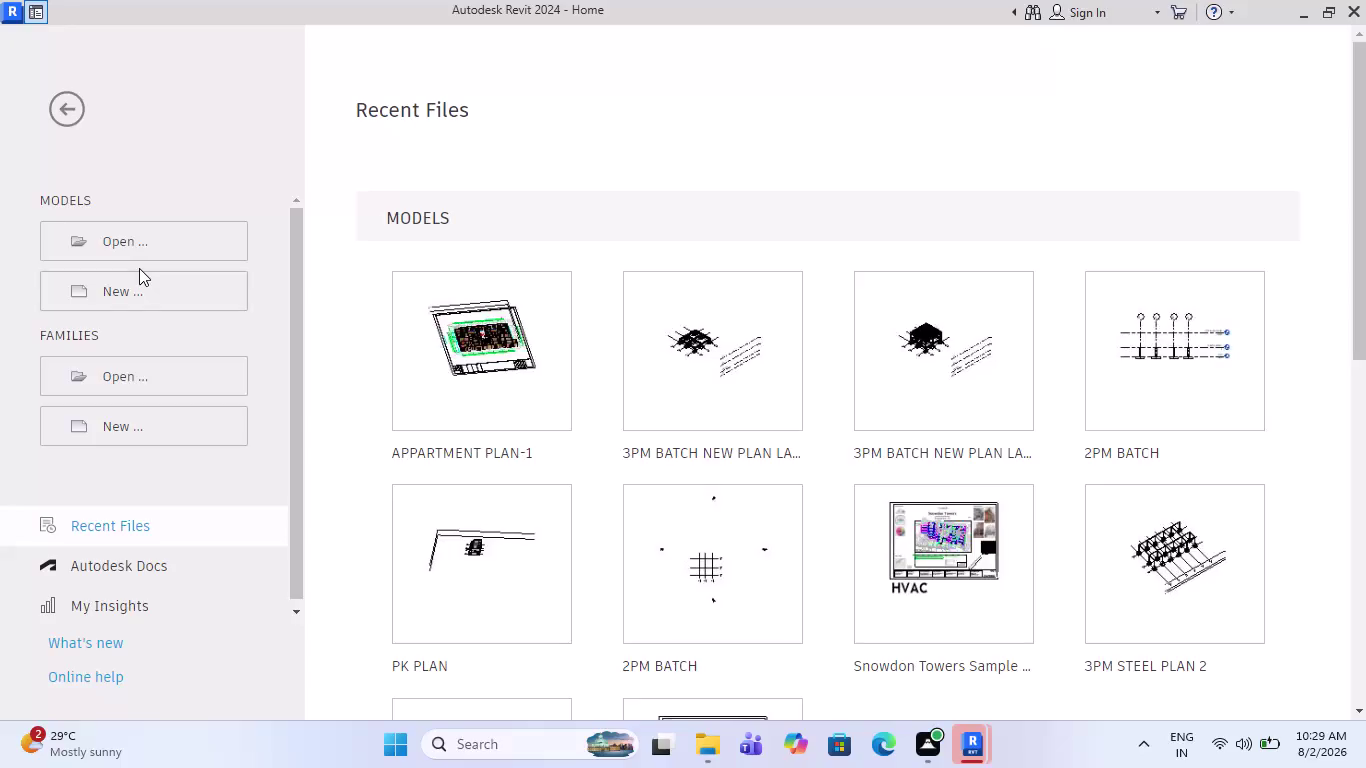
Create a new project from the English Structural Analysis-DefaultMetric.rte template.
click(129, 289)
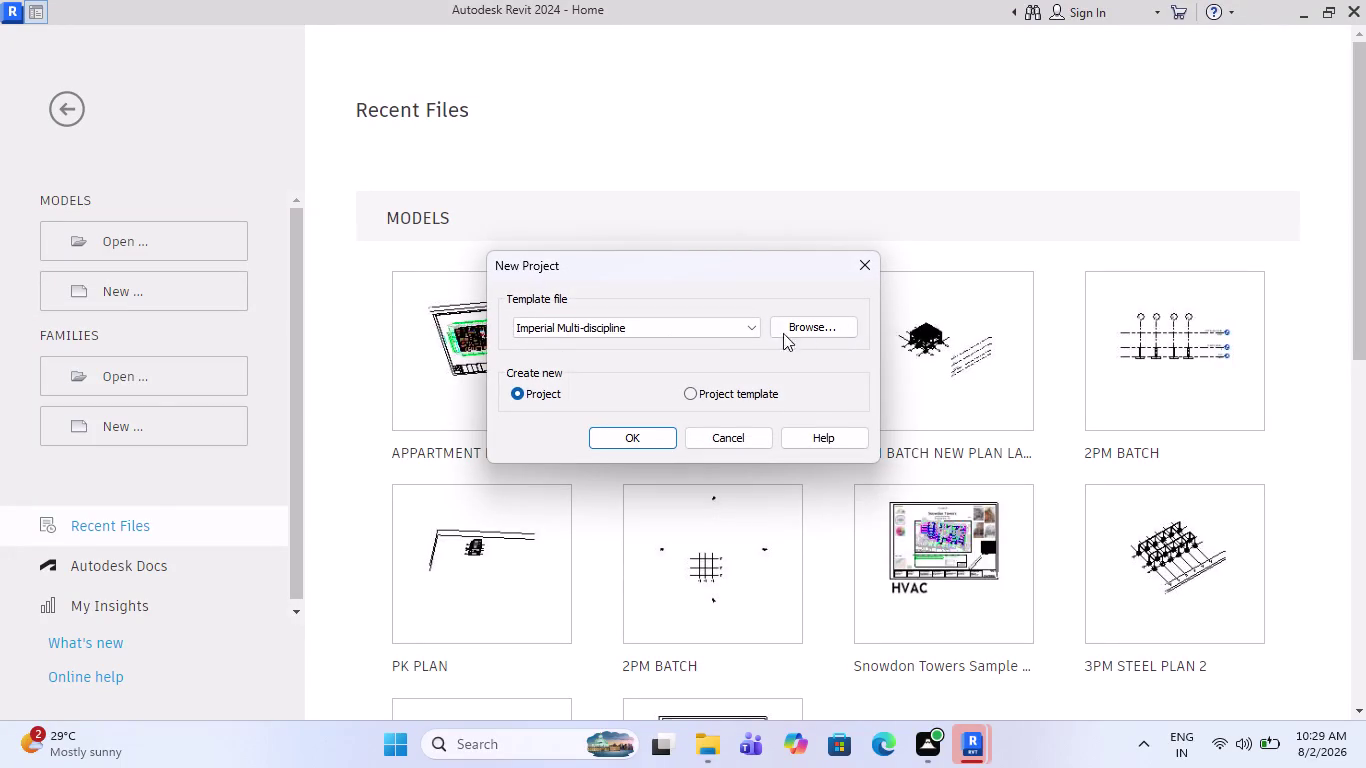
click(813, 330)
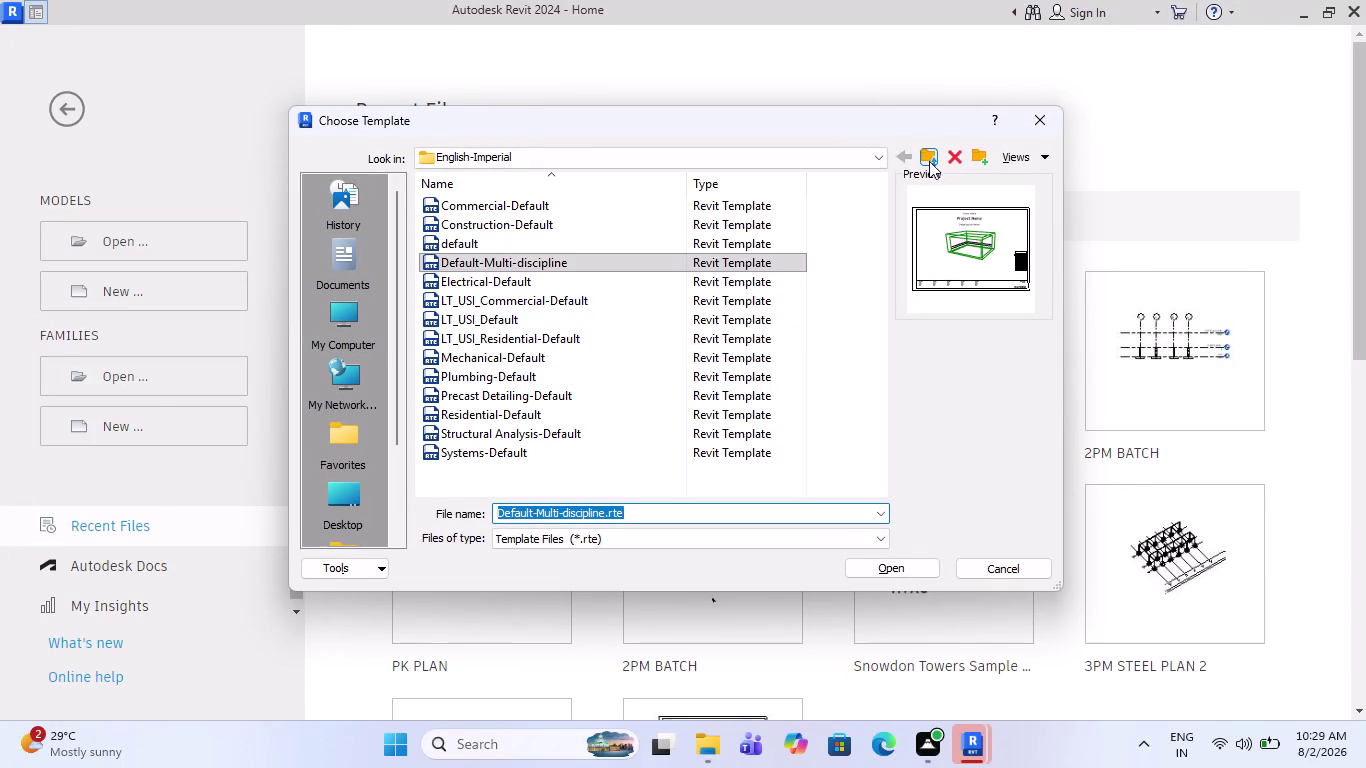
click(928, 161)
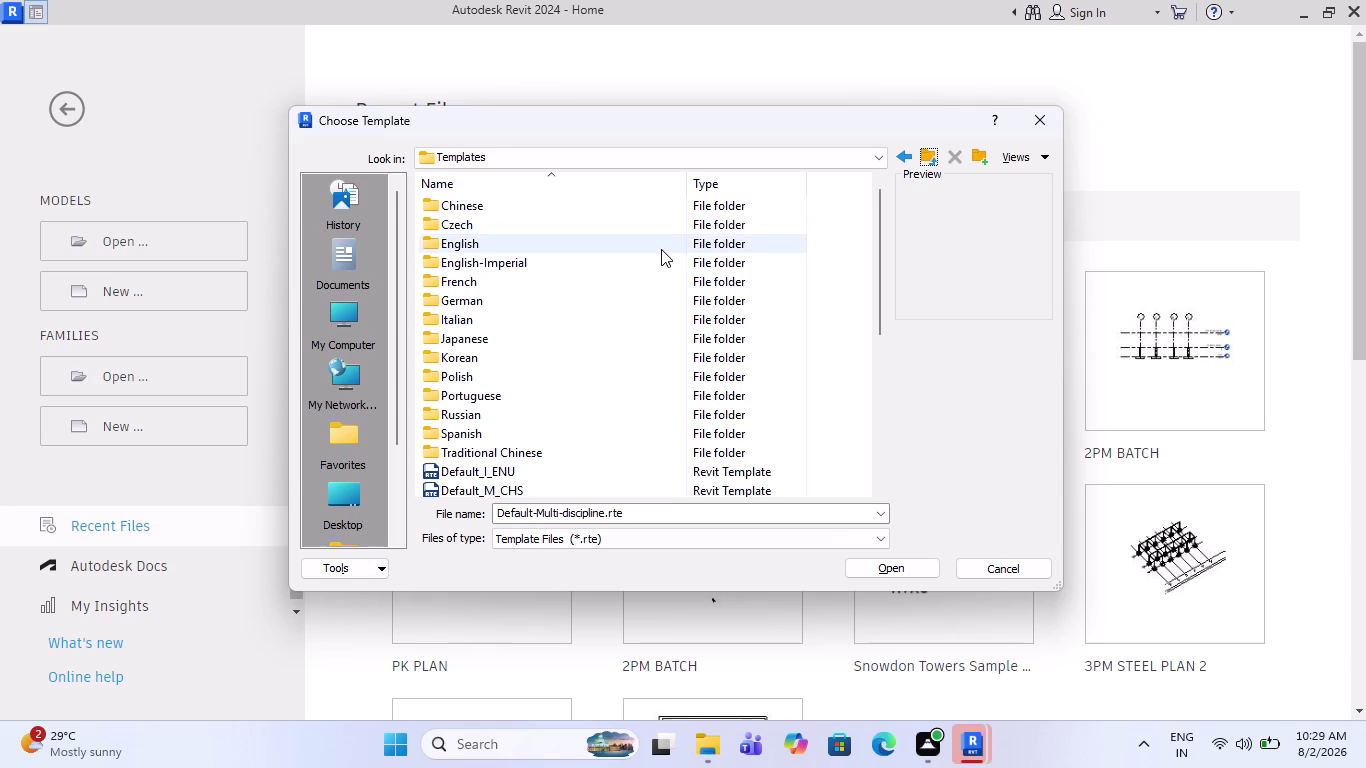
double_click(661, 249)
scroll(down, 3)
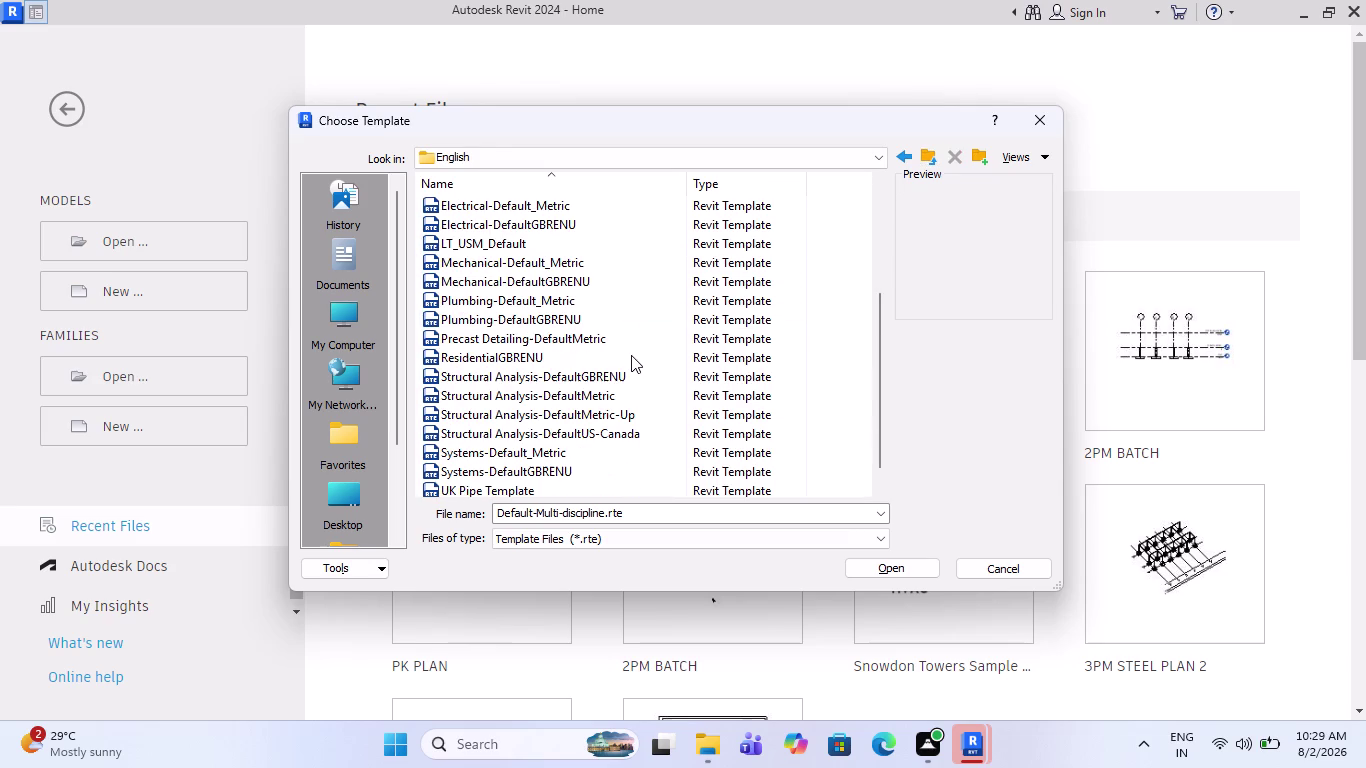
scroll(down, 3)
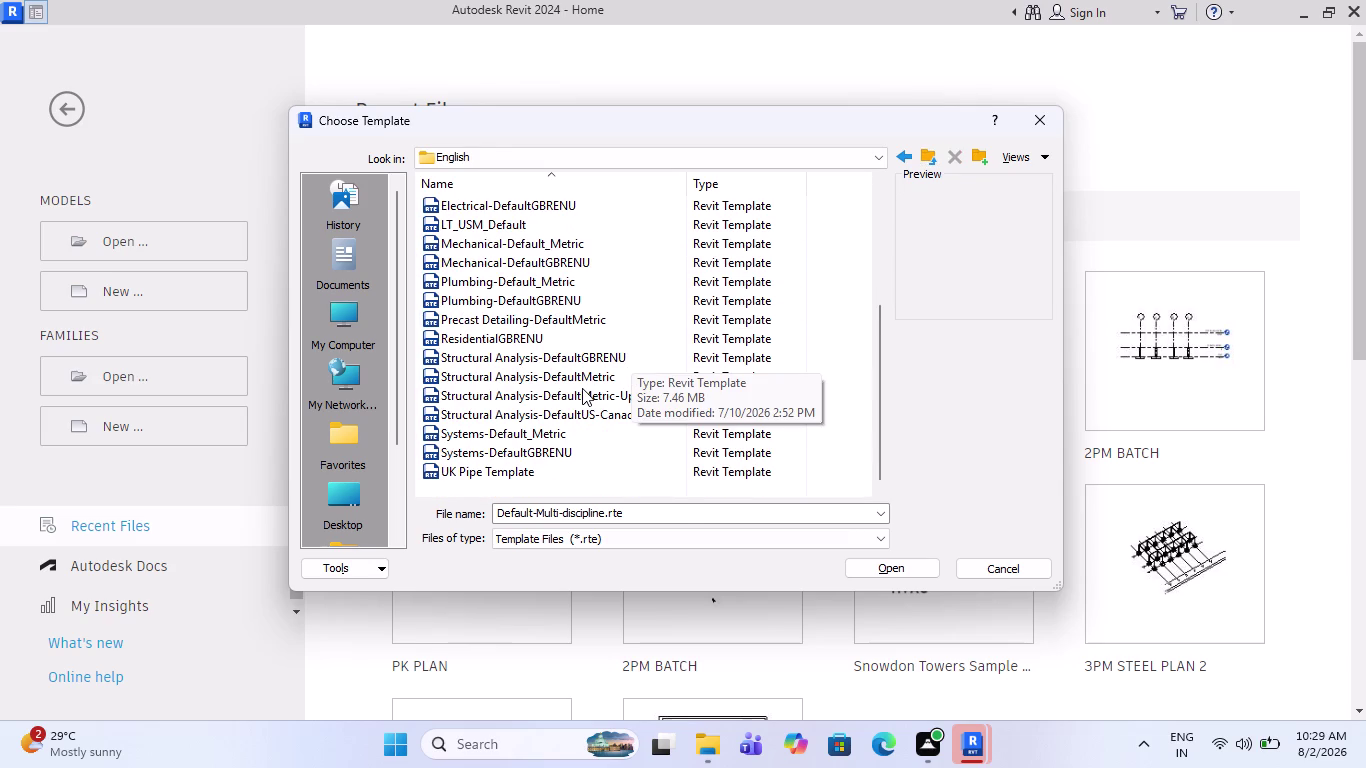
click(582, 388)
click(605, 381)
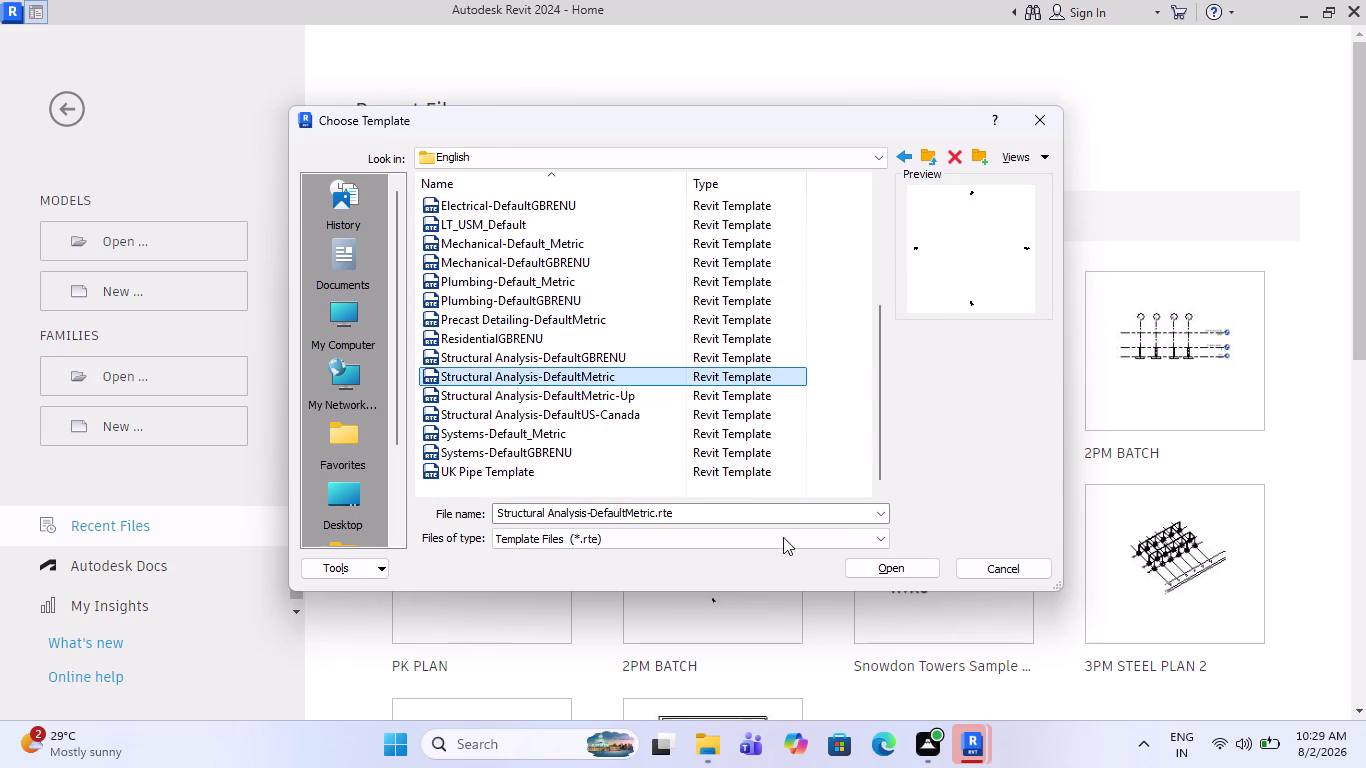
click(895, 576)
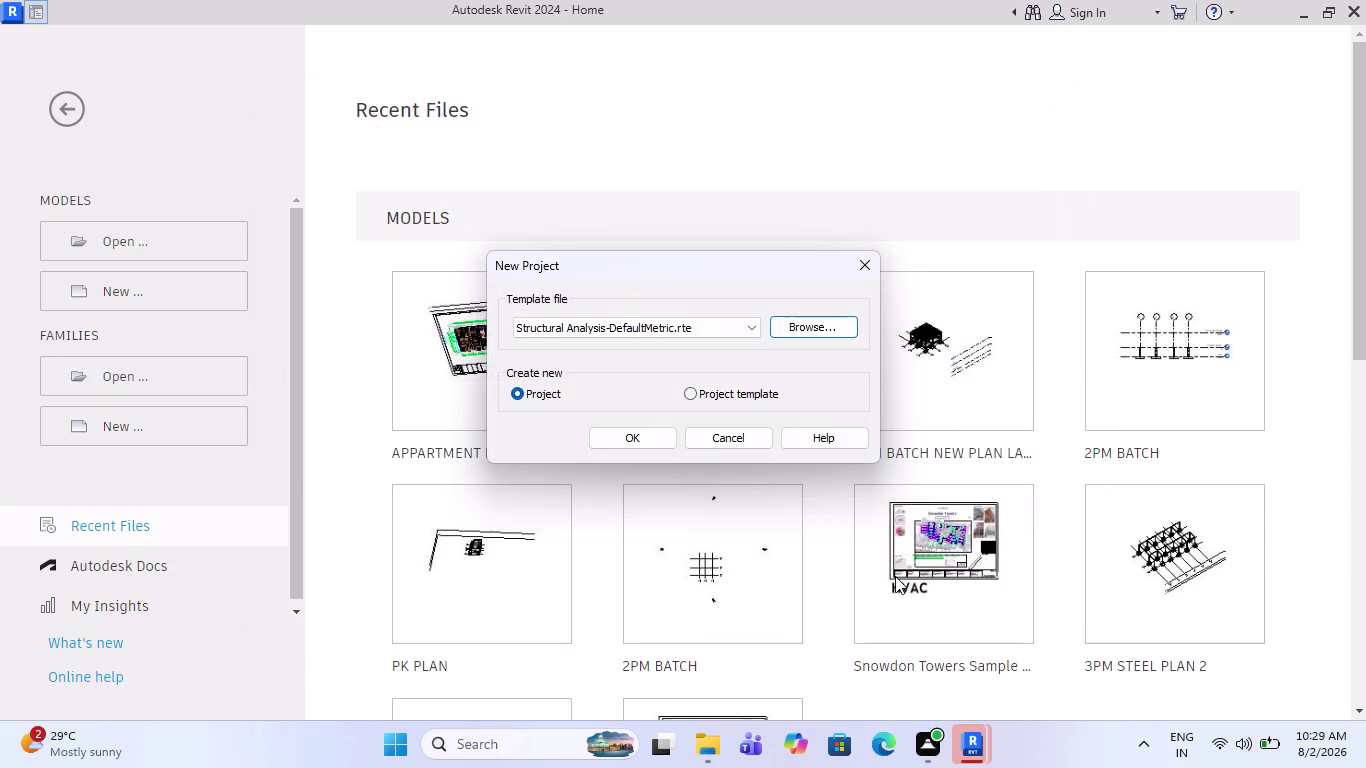
click(626, 437)
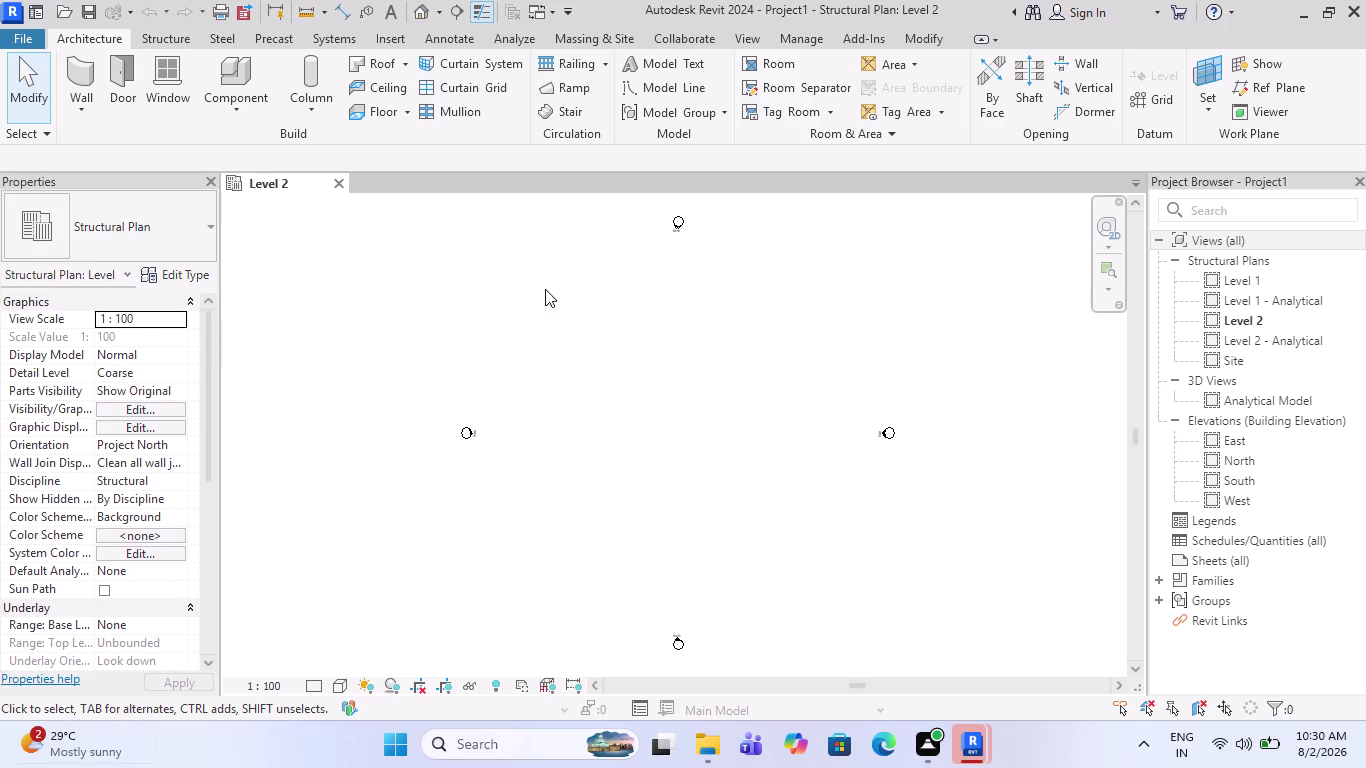
Pan the Level 2 plan, then open the East elevation view.
middle_drag(700, 464, 688, 435)
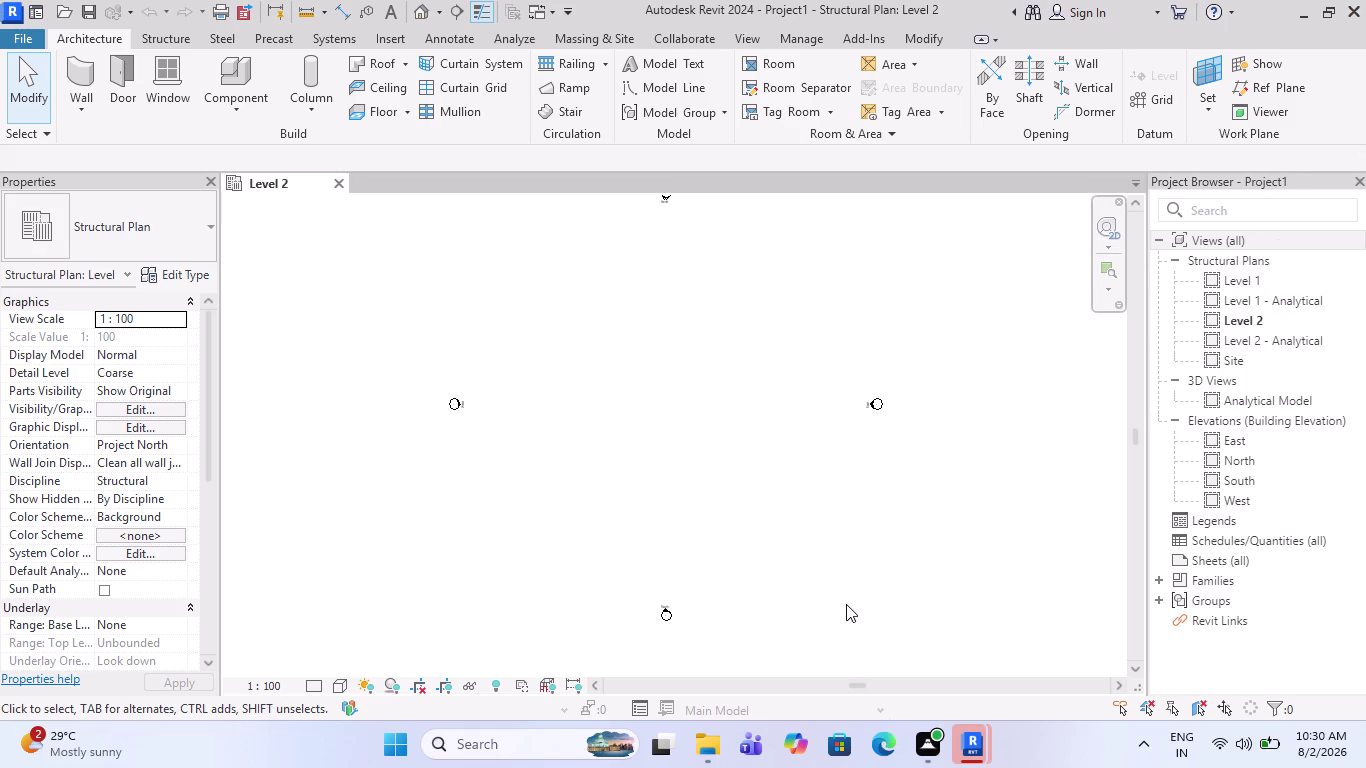
double_click(1224, 433)
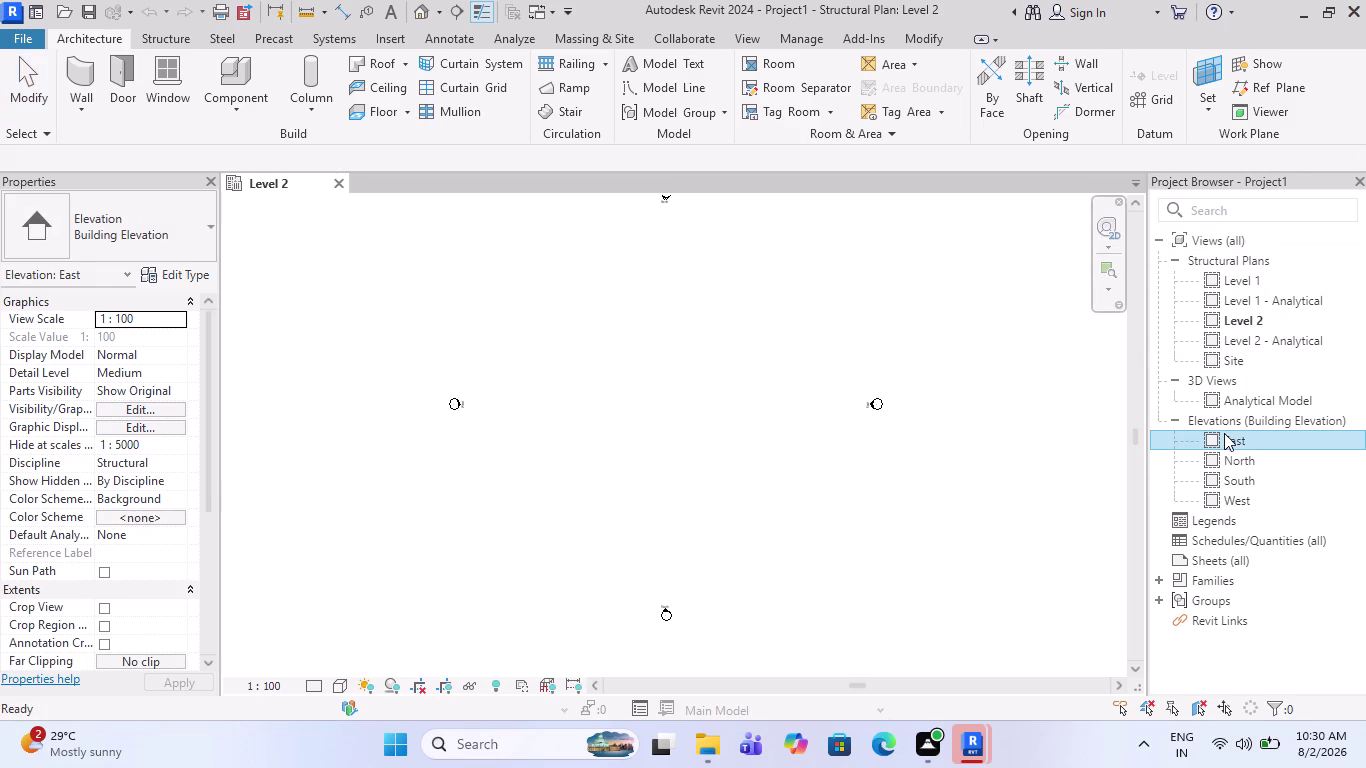
Lower Level 1 to an elevation of -6' (-1829 mm).
scroll(down, 3)
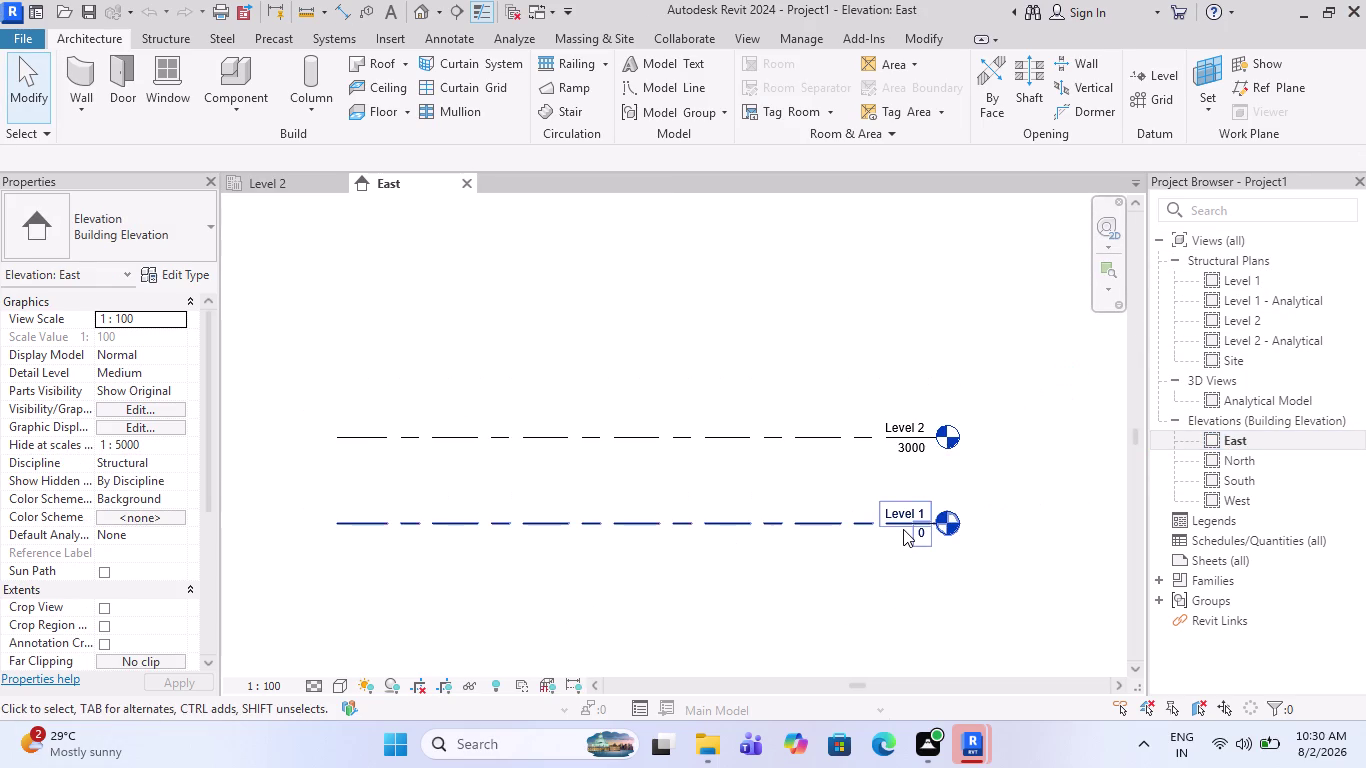
scroll(up, 3)
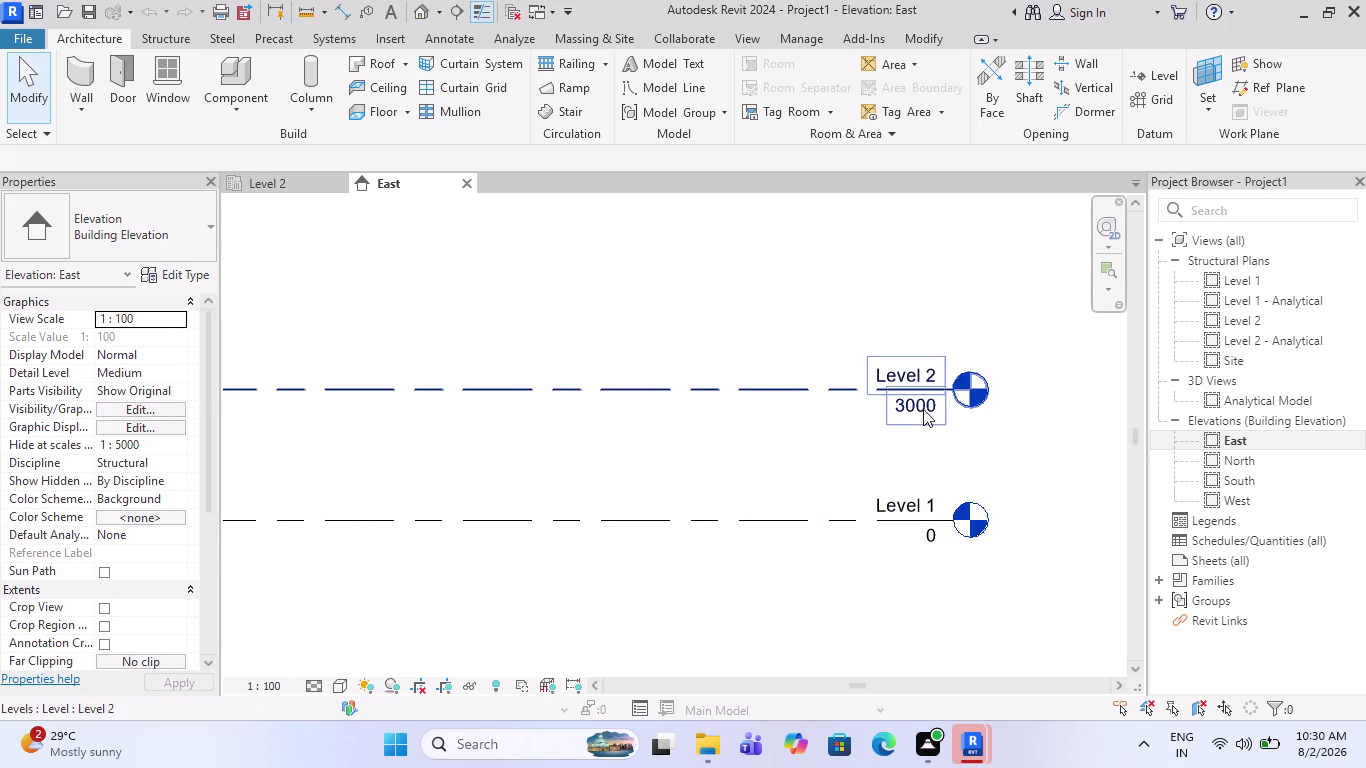
double_click(931, 528)
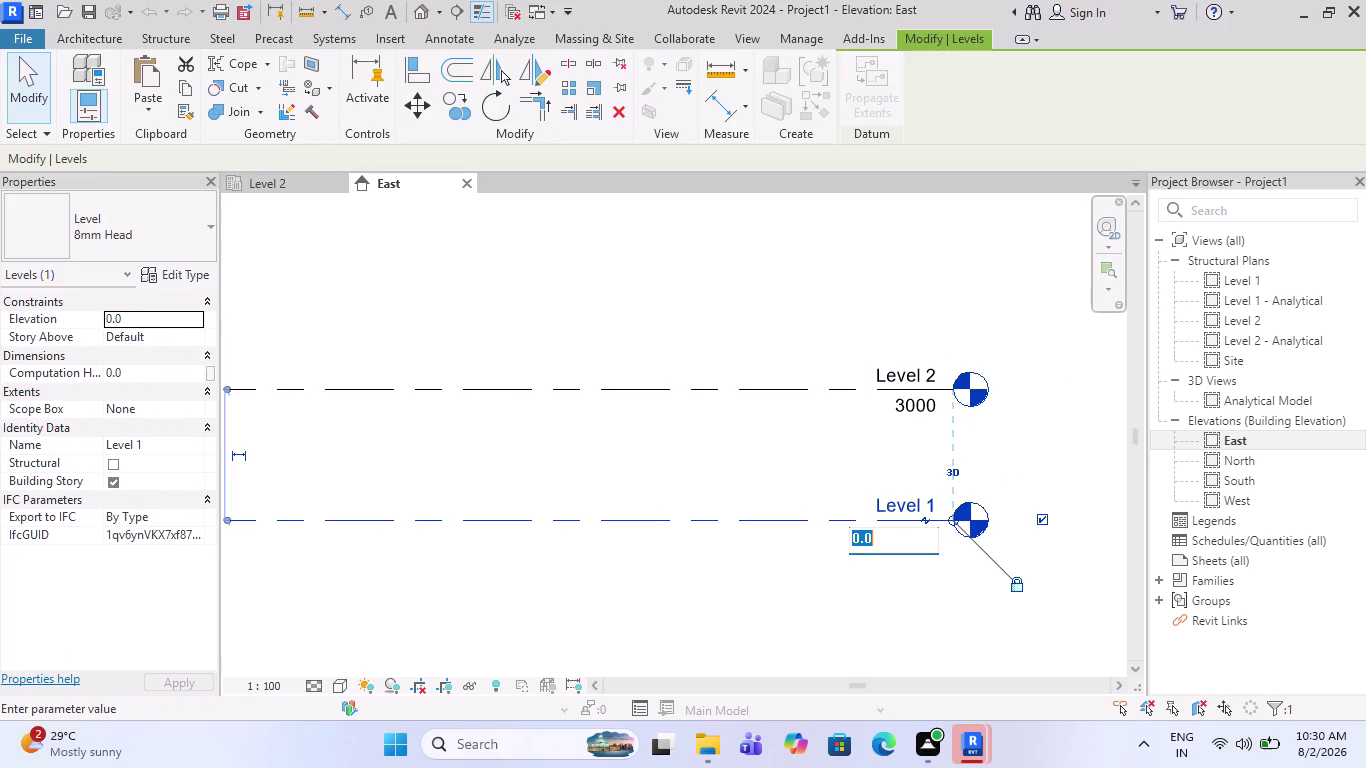
key(minus)
text(6')
key(Return)
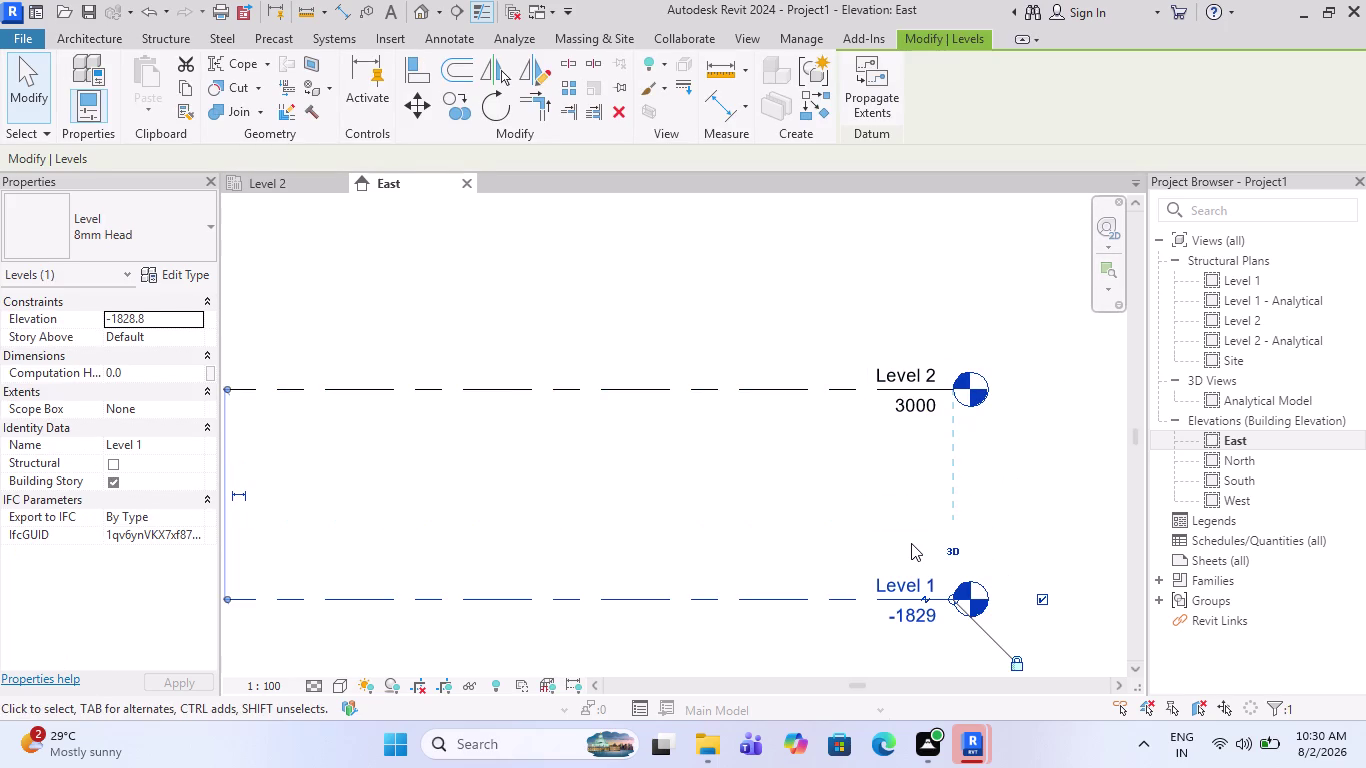
Set Level 2's elevation to 0.
double_click(906, 394)
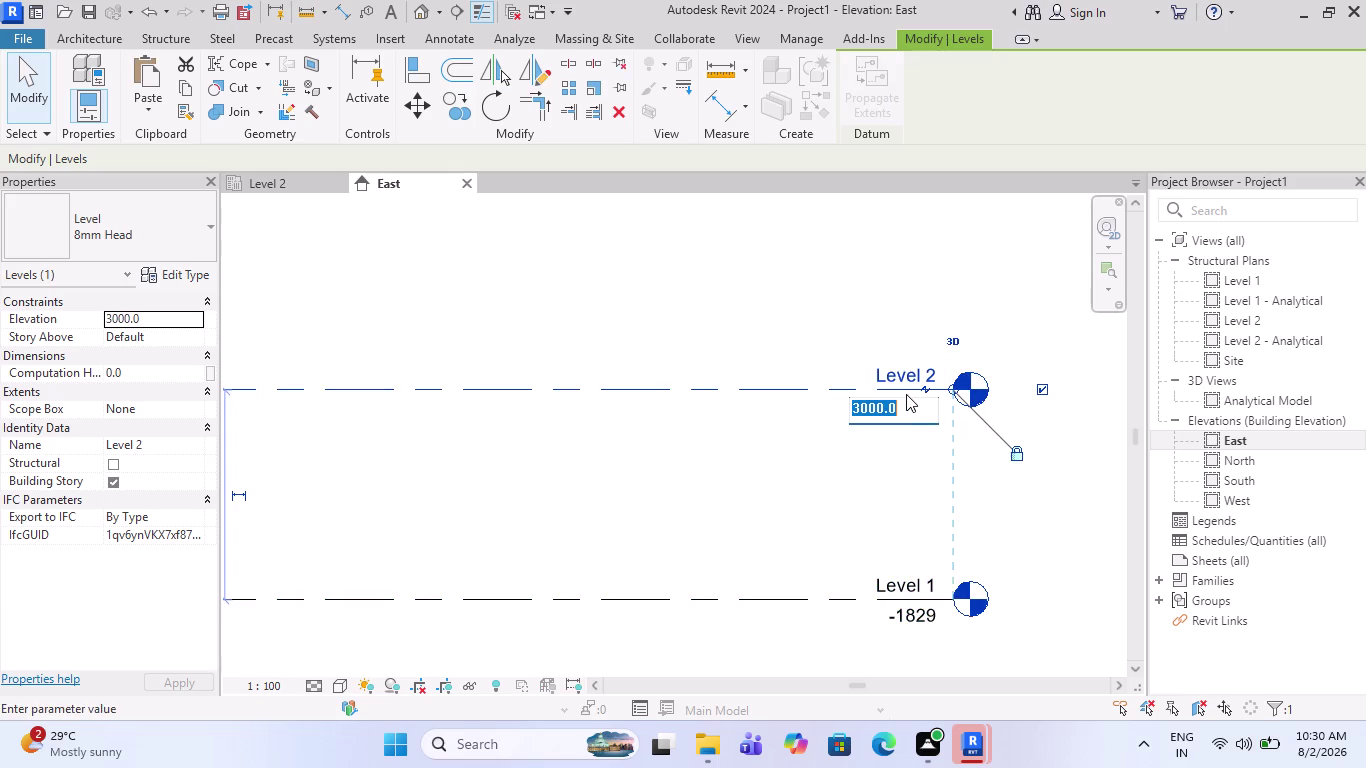
key(0)
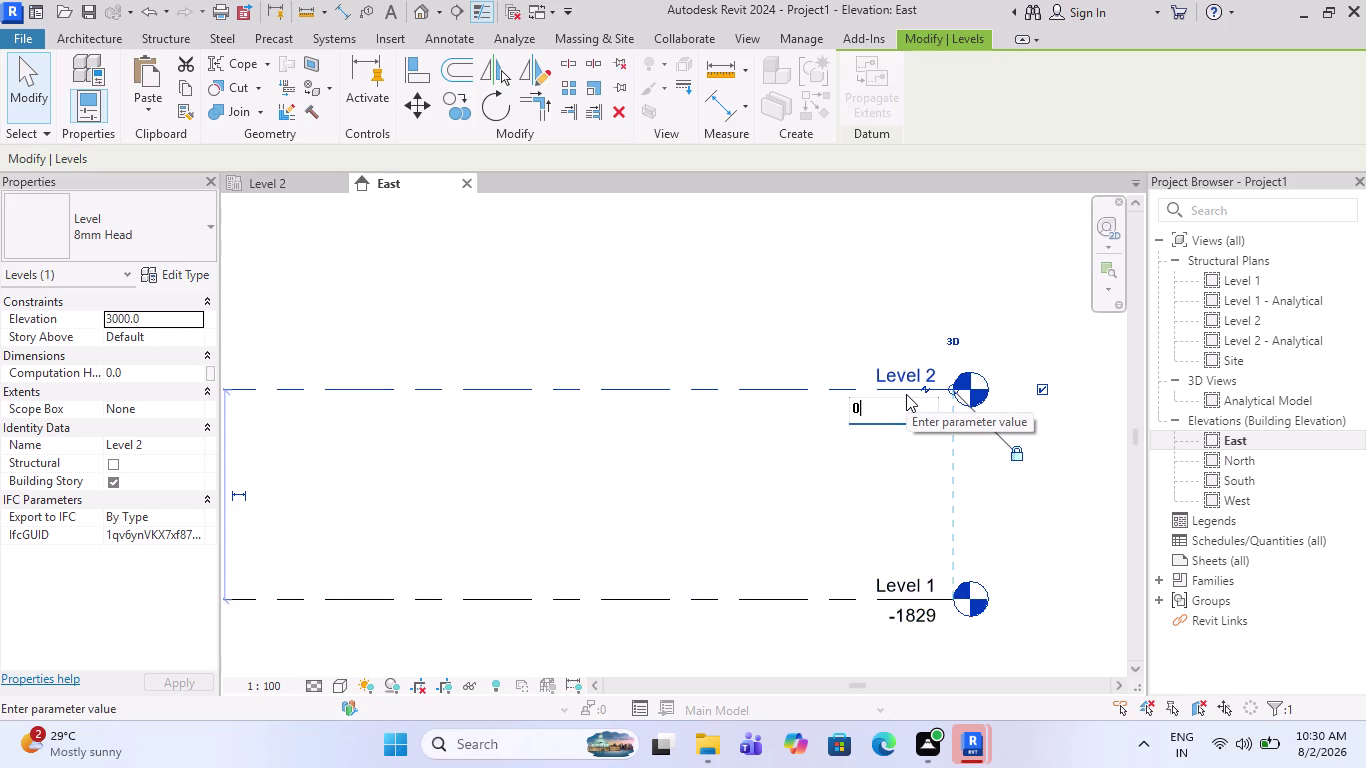
key(Return)
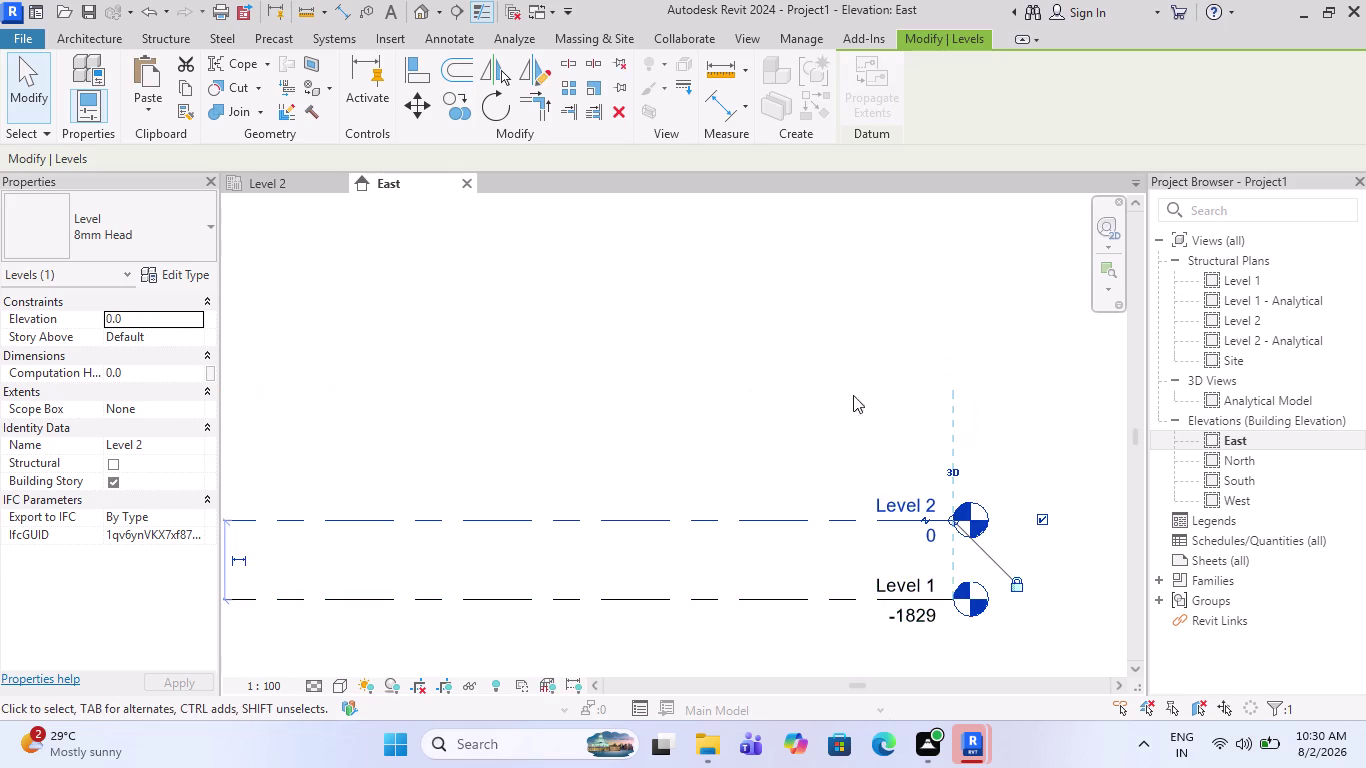
scroll(up, 3)
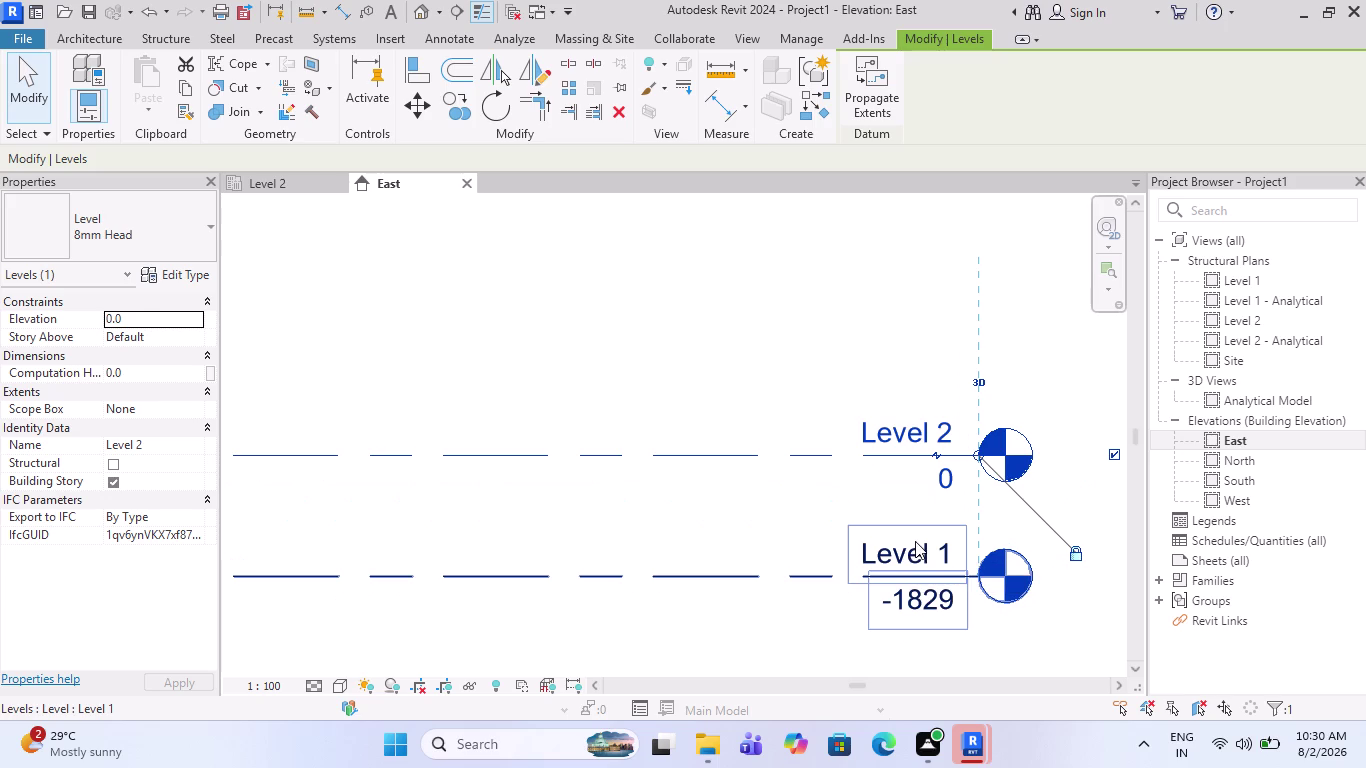
double_click(915, 541)
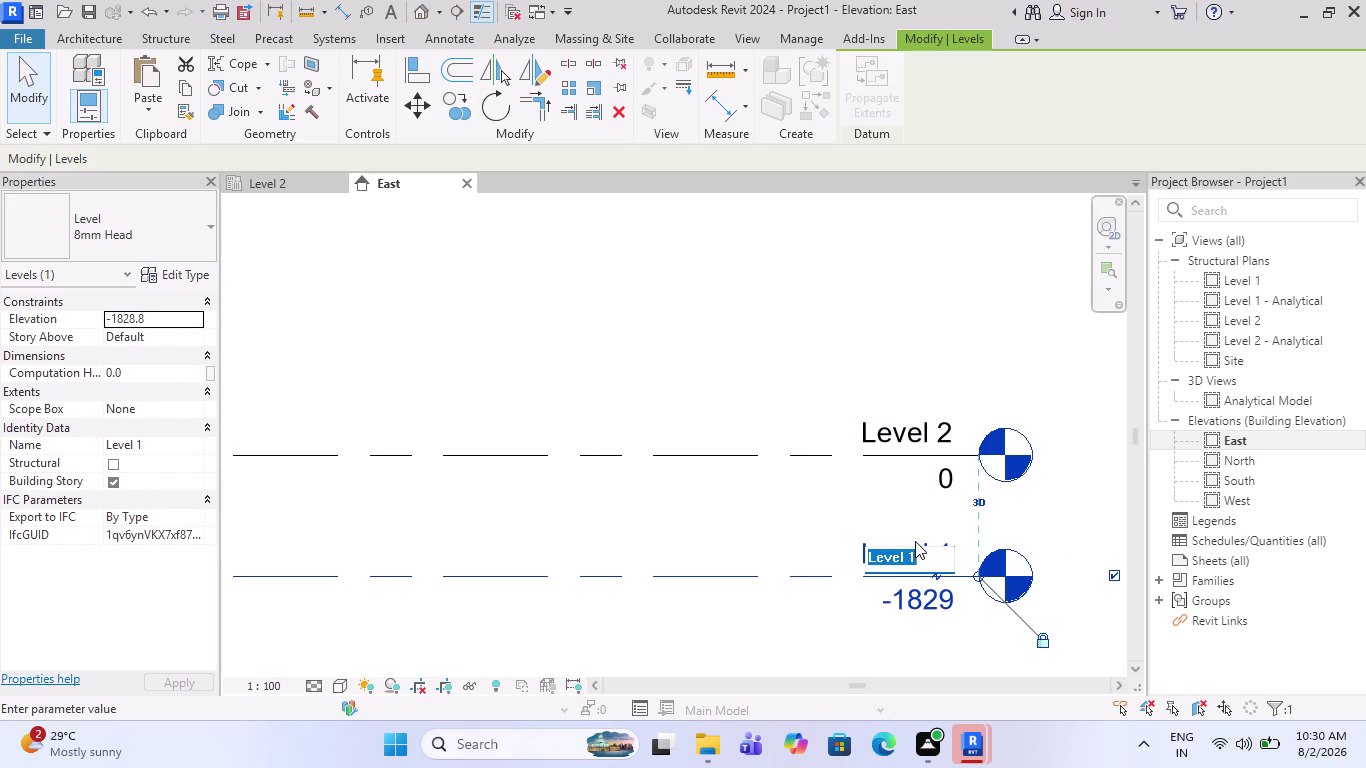
Rename Level 1 to TOF, renaming its matching views too.
text(TO)
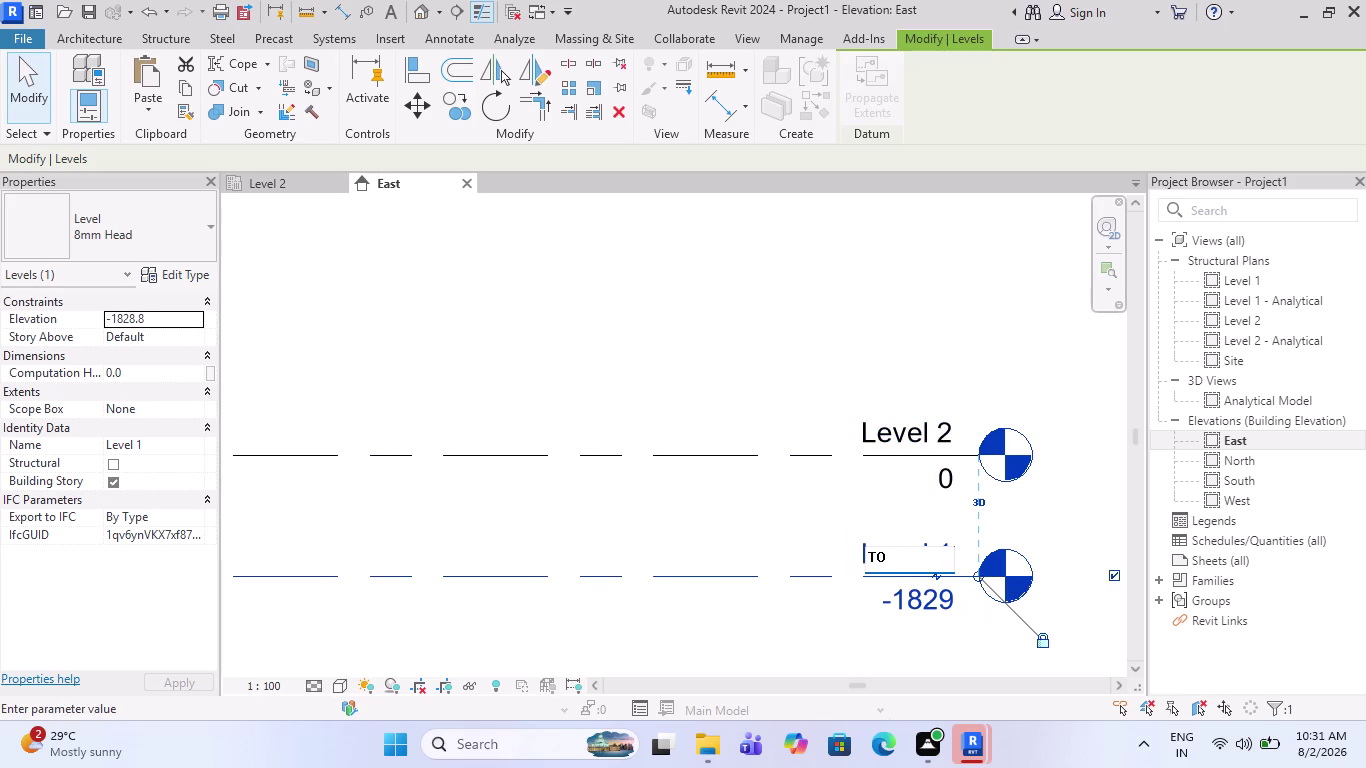
key(f)
click(891, 386)
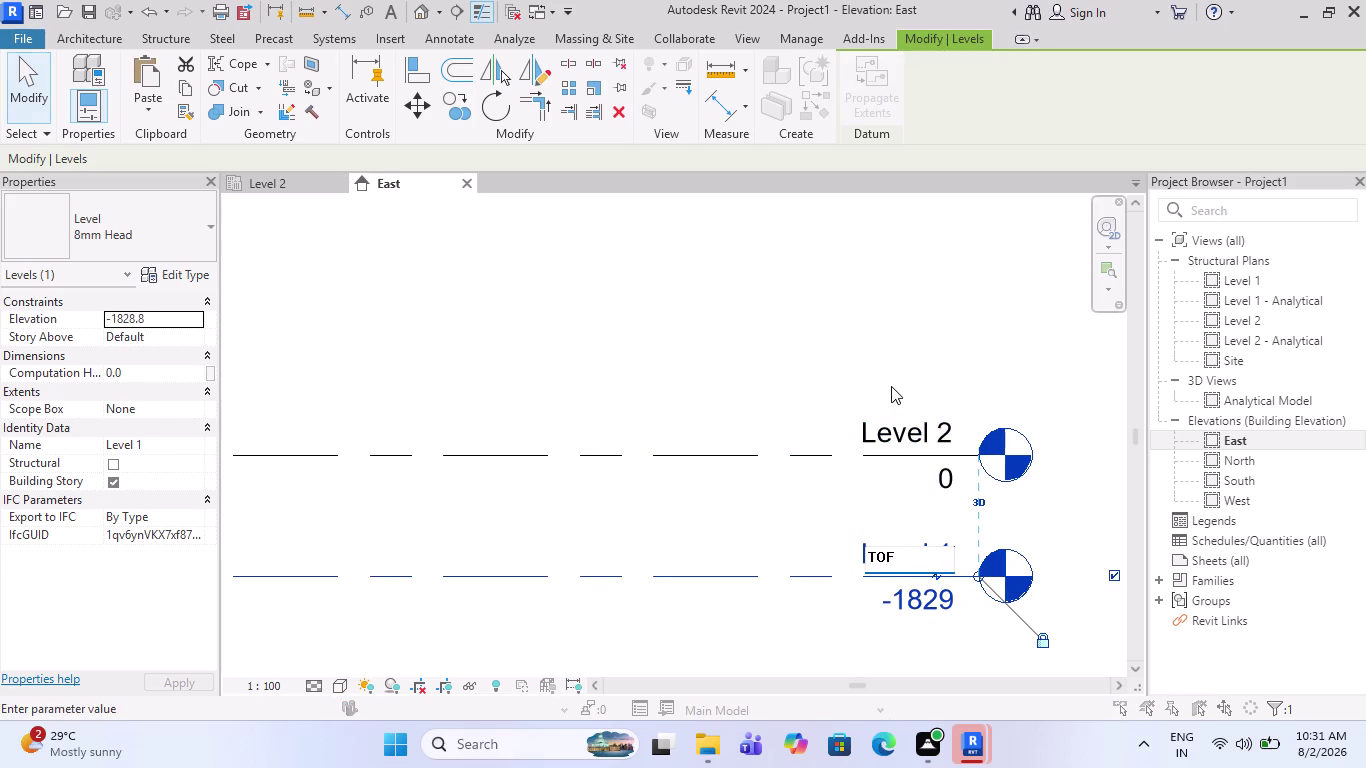
click(718, 367)
click(757, 371)
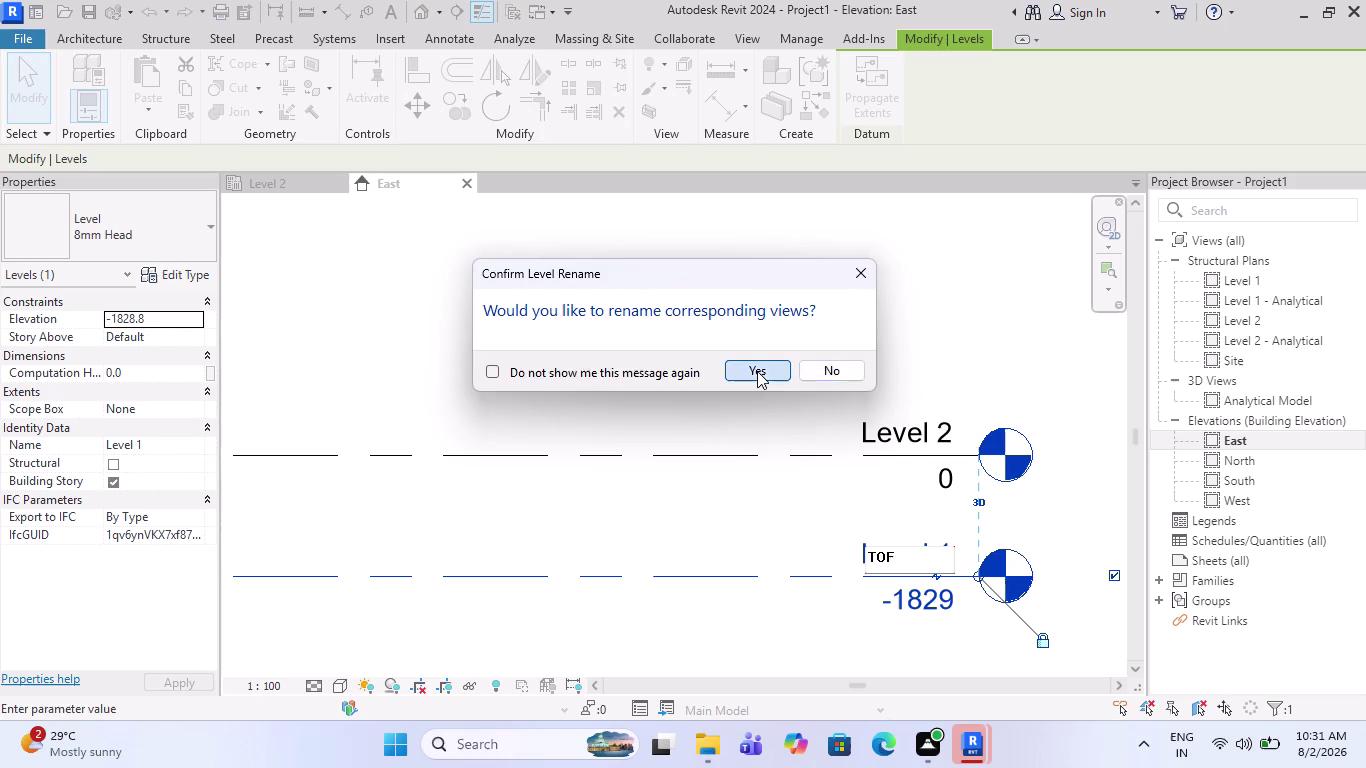
Rename Level 2 to PLINTH LEVEL, renaming its matching views too.
double_click(874, 419)
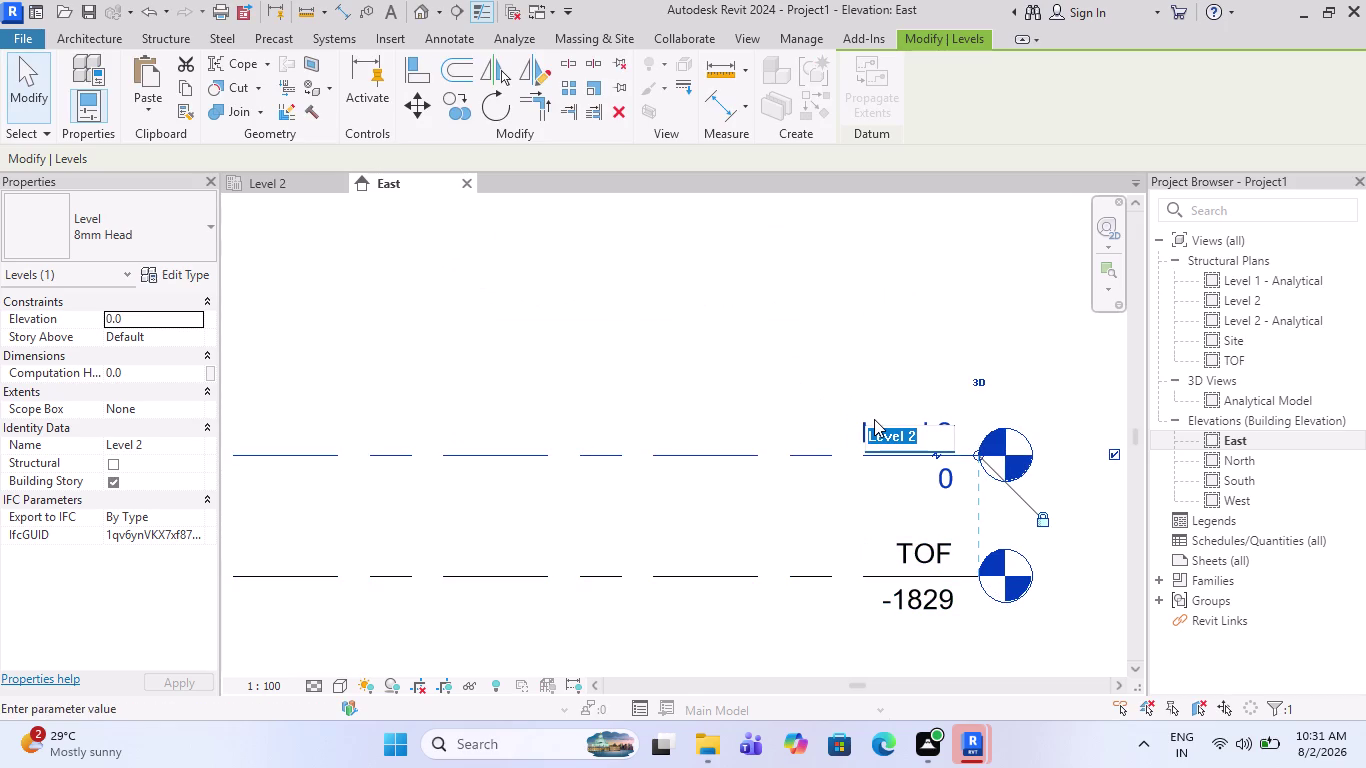
text(PL)
text(IN)
text(TH)
key(space)
text(LEVE)
key(l)
click(814, 329)
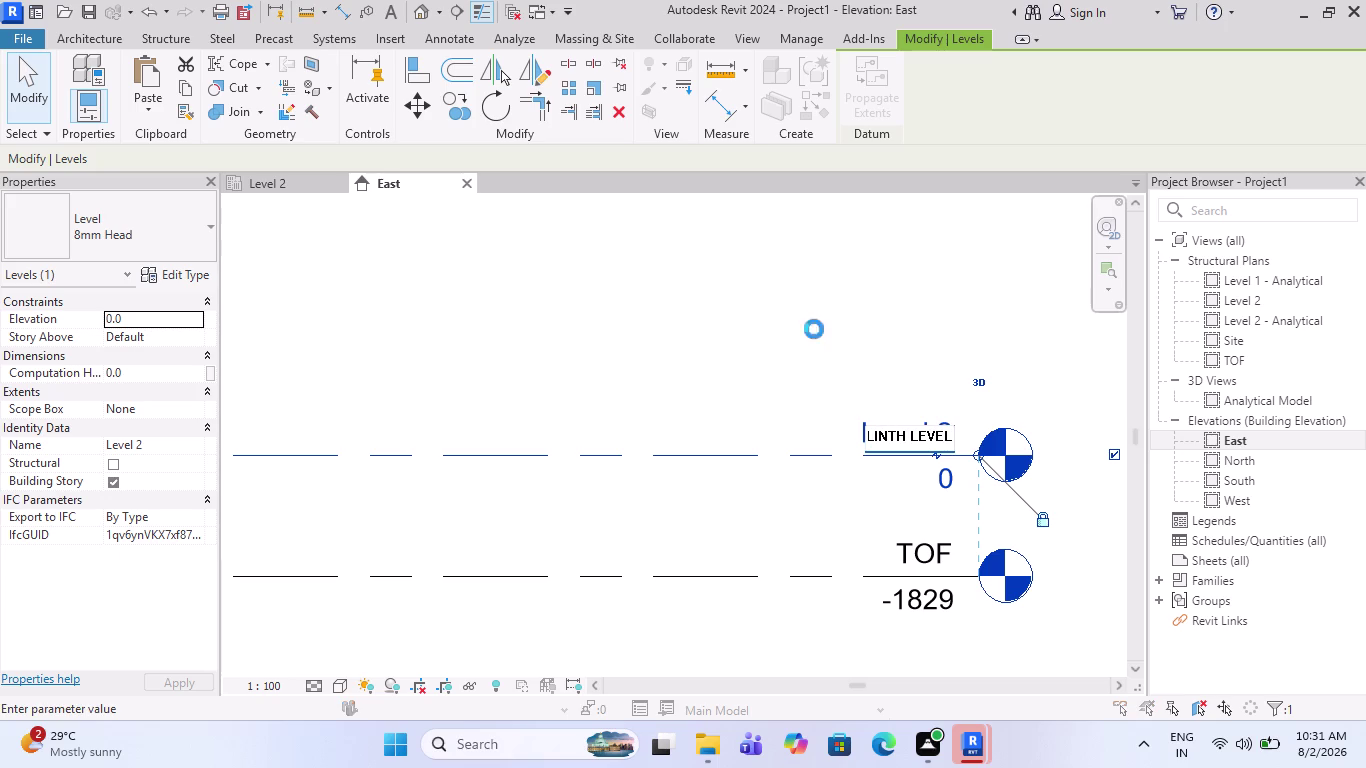
click(784, 364)
scroll(down, 3)
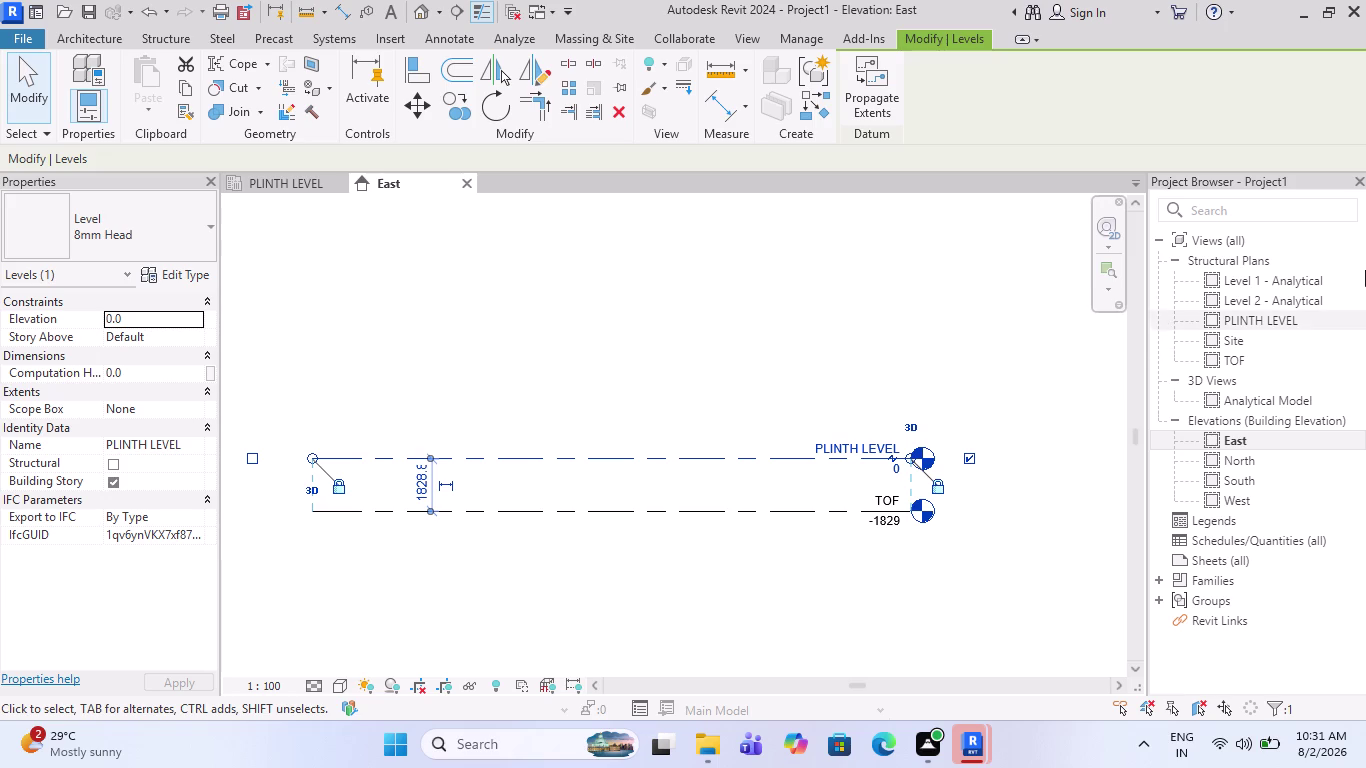
key(Escape)
Delete the Level 1 and Level 2 Analytical plans and leftover site plans.
click(1301, 292)
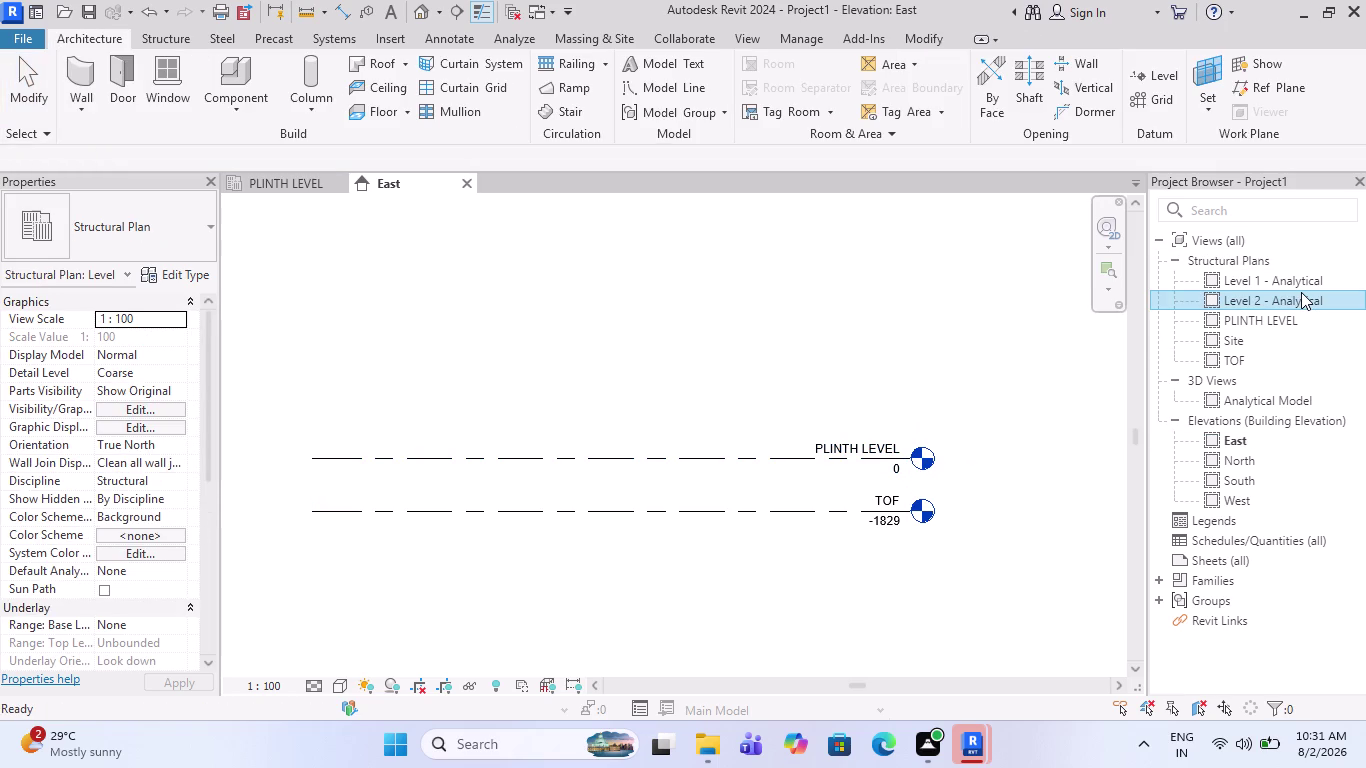
key(Delete)
key(Delete)
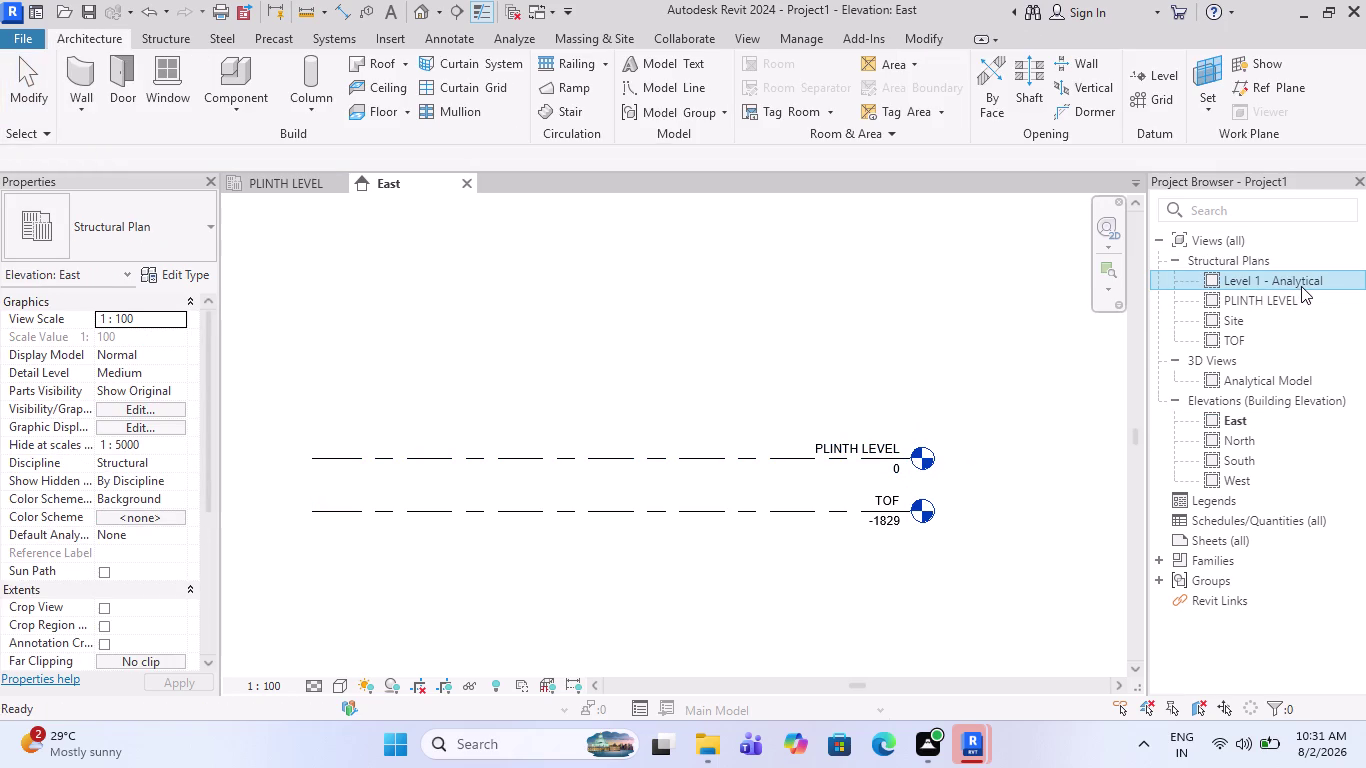
click(1251, 303)
key(Delete)
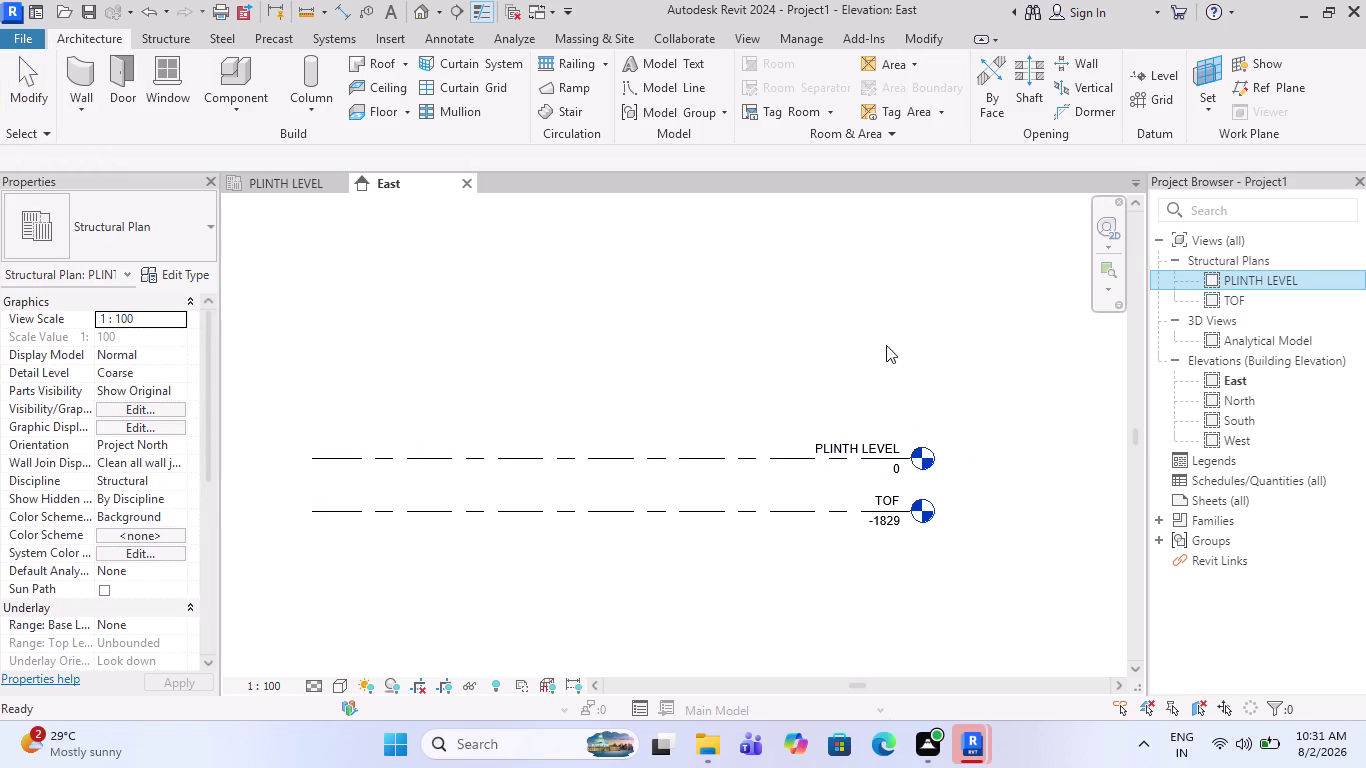
Set the Level tool's pick offset to 12' (3657.6 mm).
click(1140, 78)
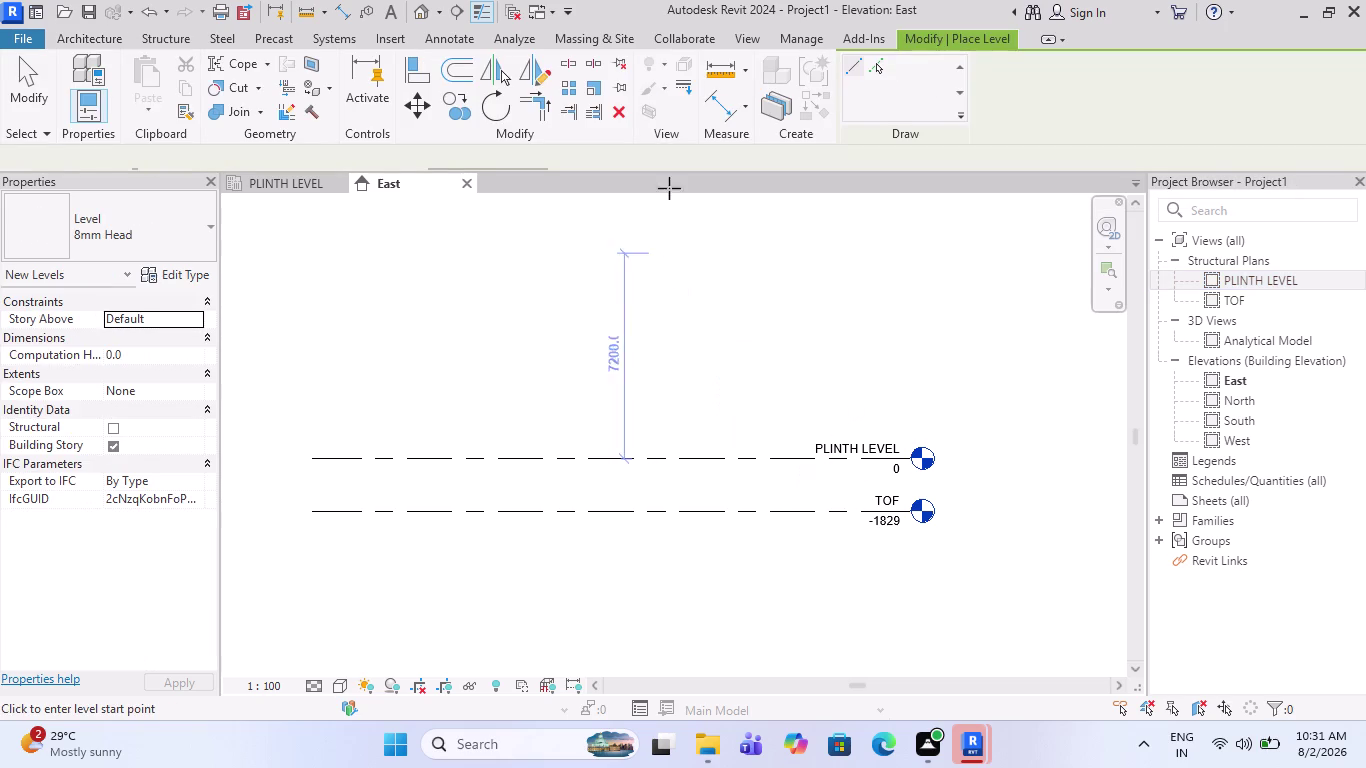
click(873, 71)
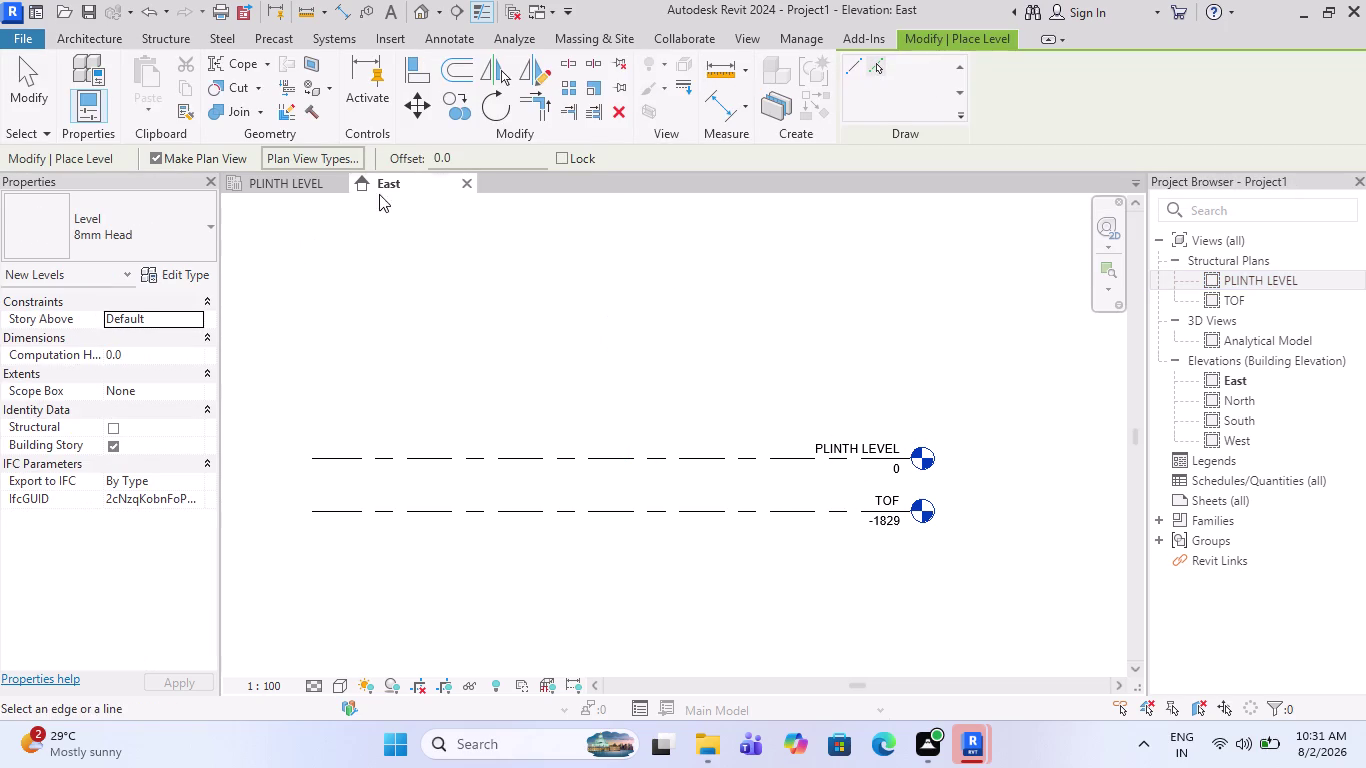
drag(478, 163, 373, 159)
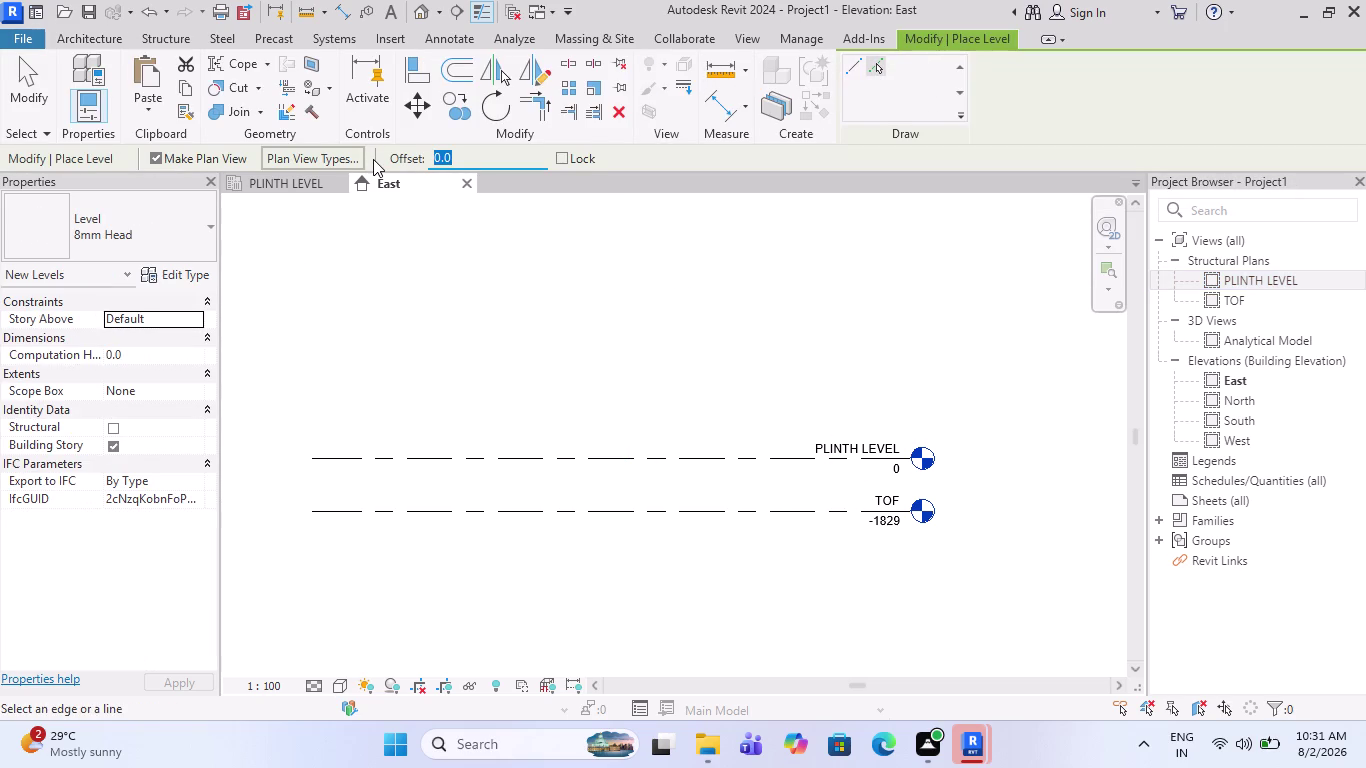
text(12)
key(apostrophe)
key(Return)
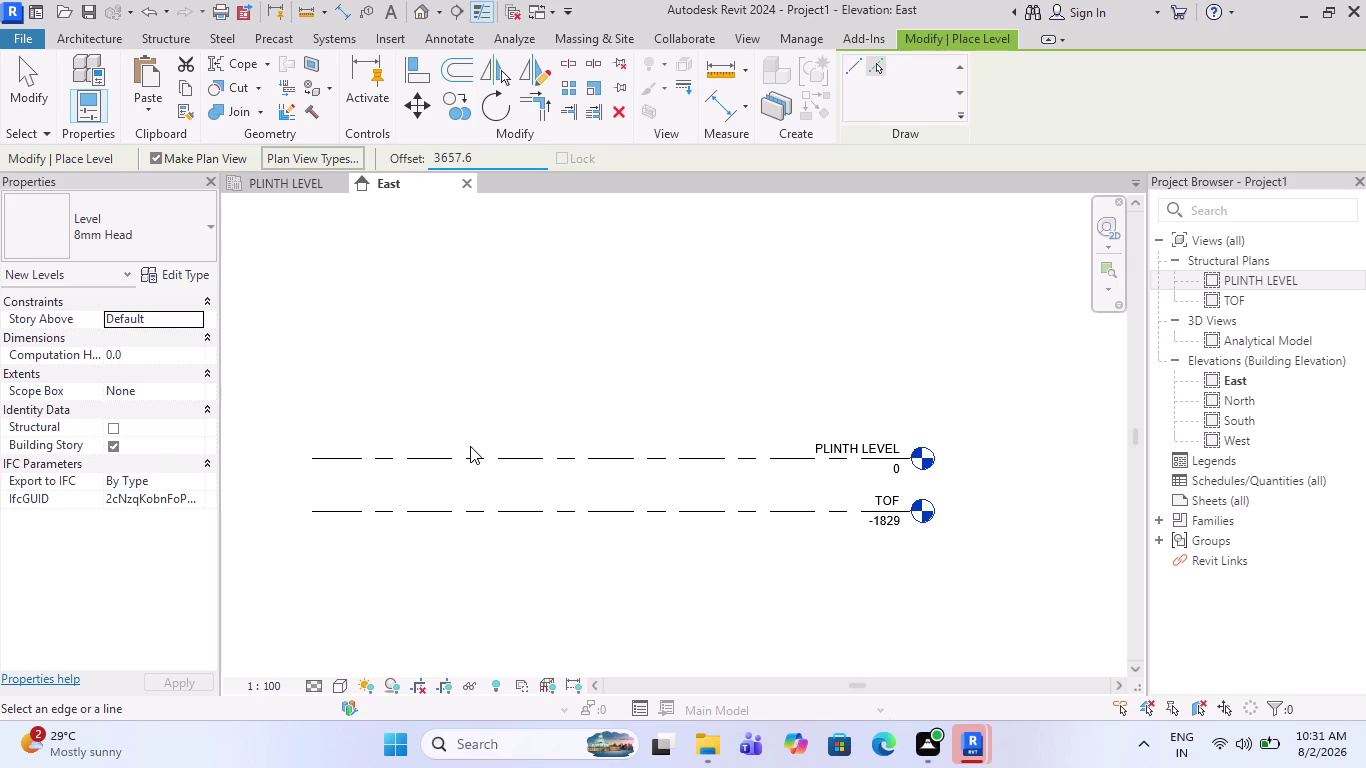
Pick PLINTH LEVEL, then Level 3, creating Levels 3 and 4 at 3658 and 7315.
click(468, 454)
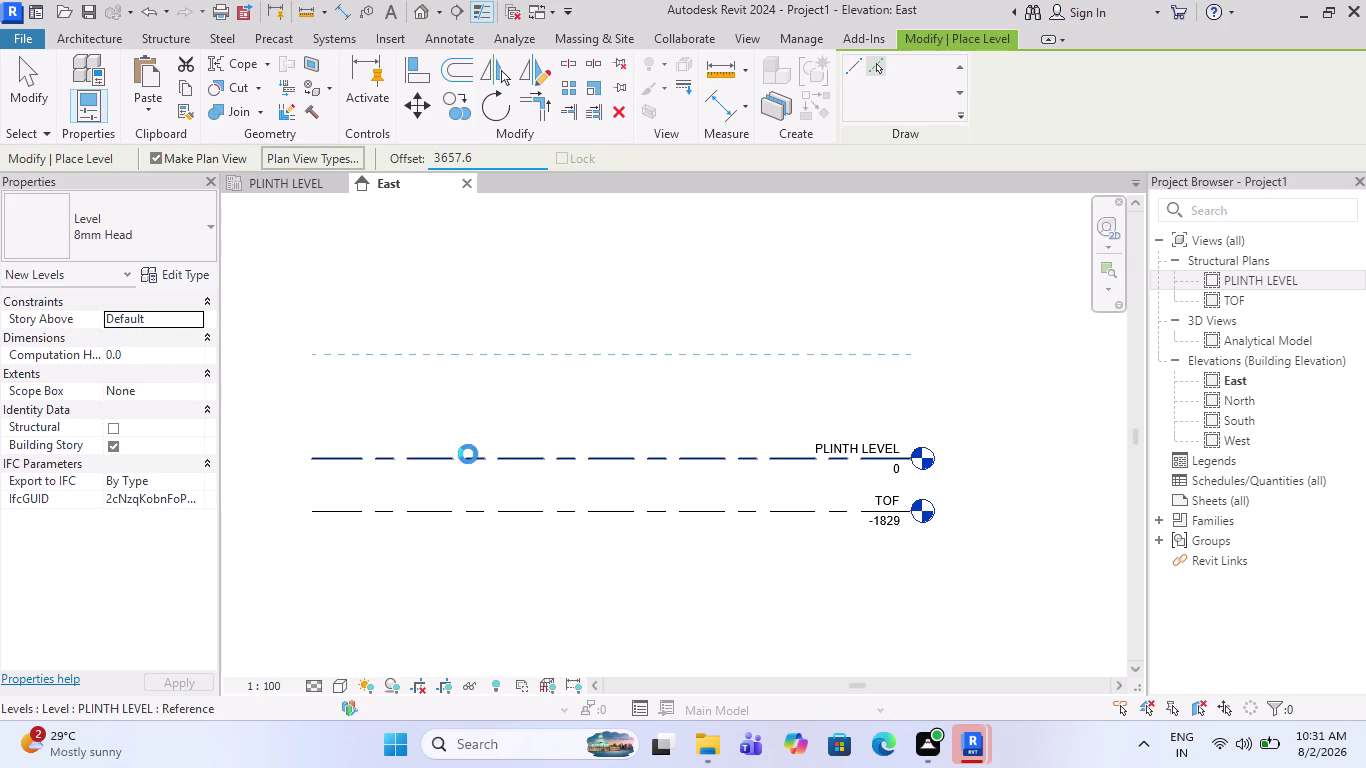
scroll(down, 3)
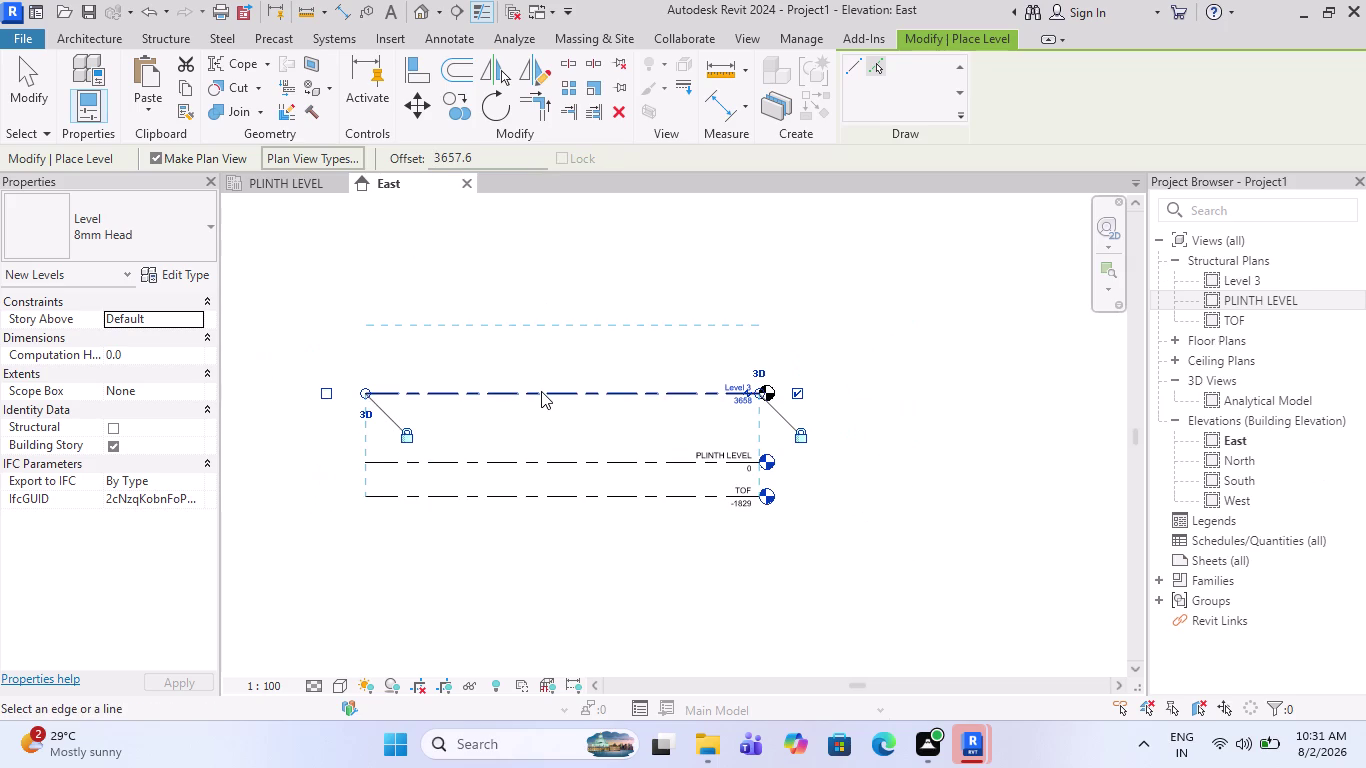
scroll(up, 3)
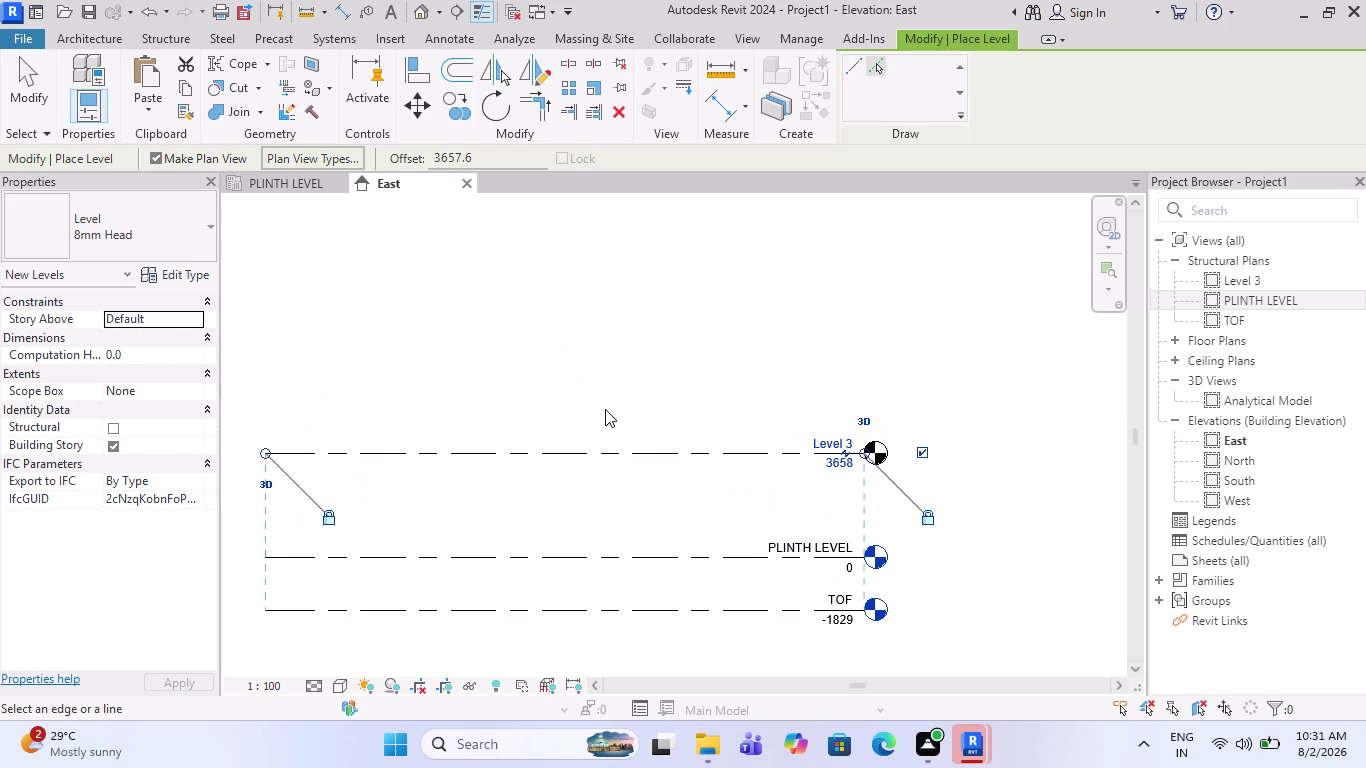
scroll(down, 3)
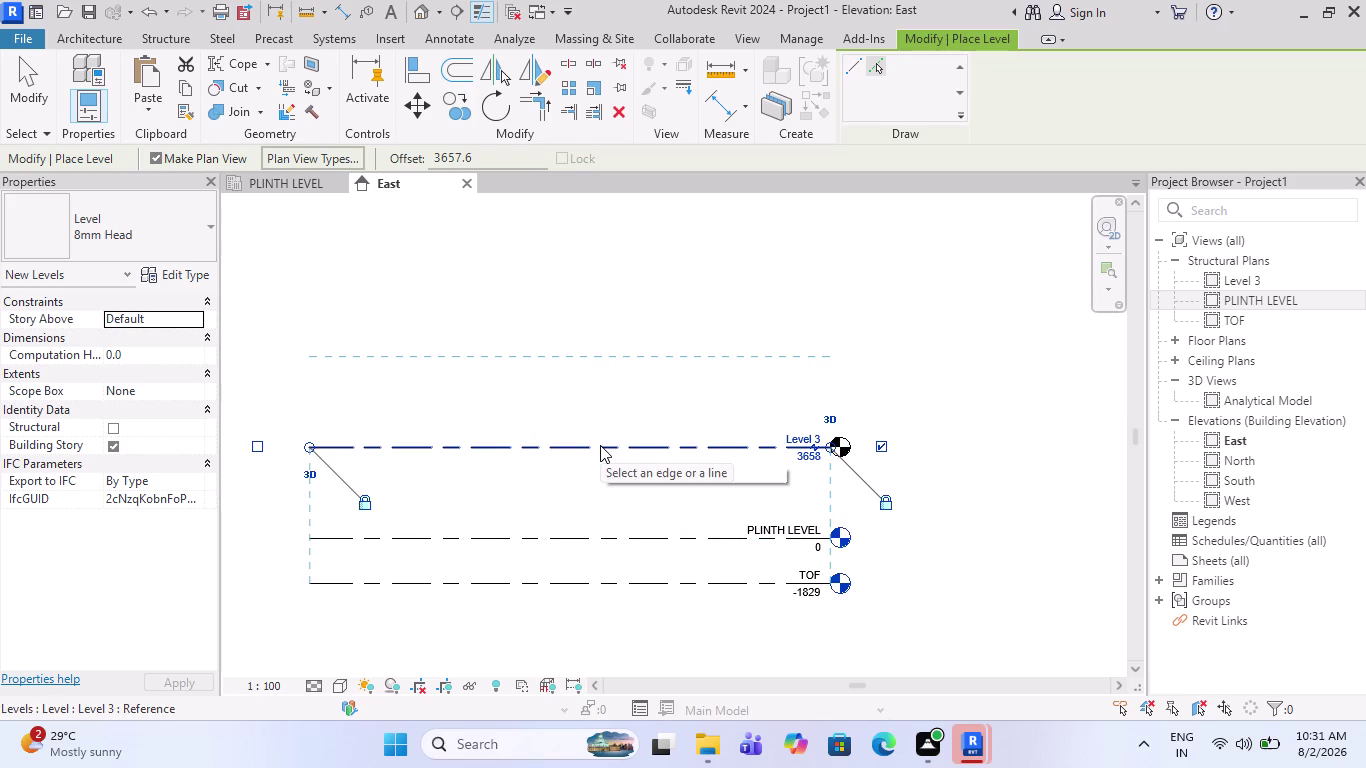
click(600, 443)
scroll(down, 3)
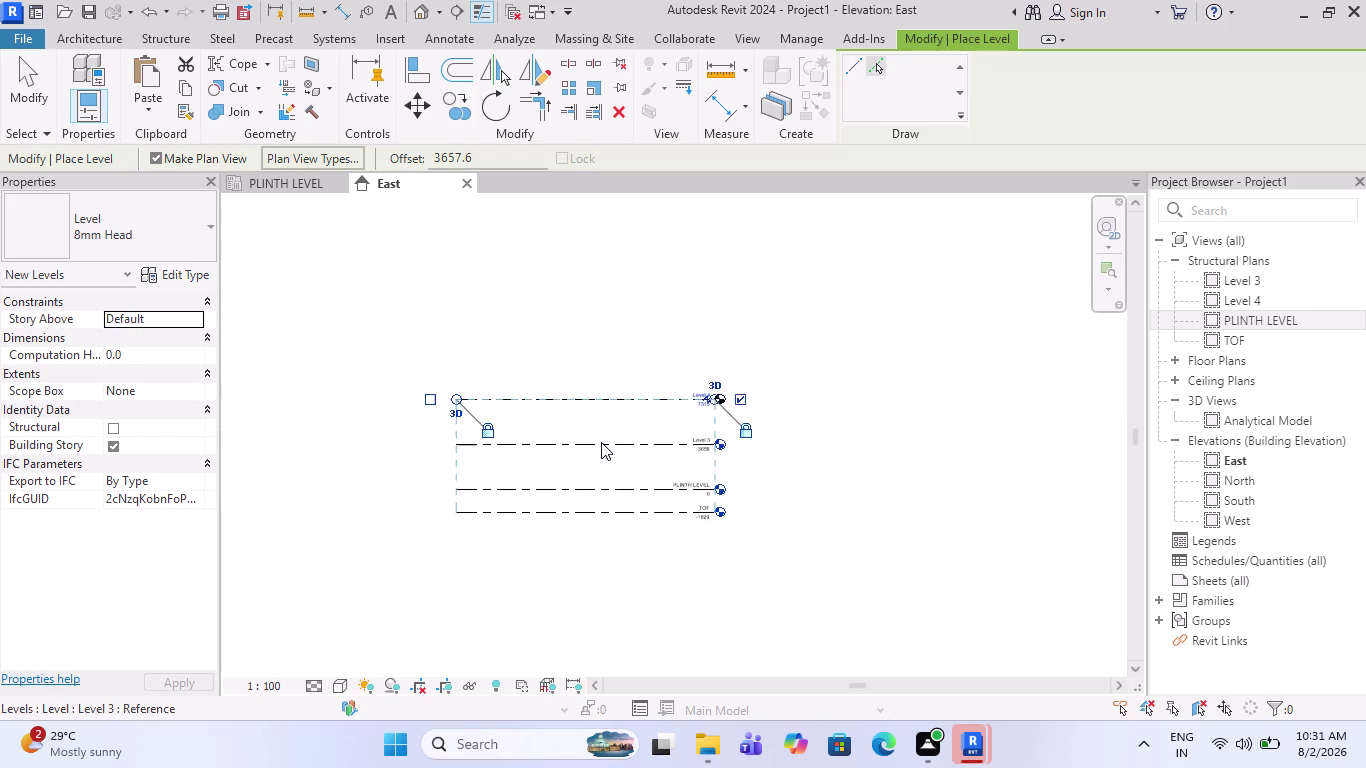
scroll(up, 3)
scroll(down, 3)
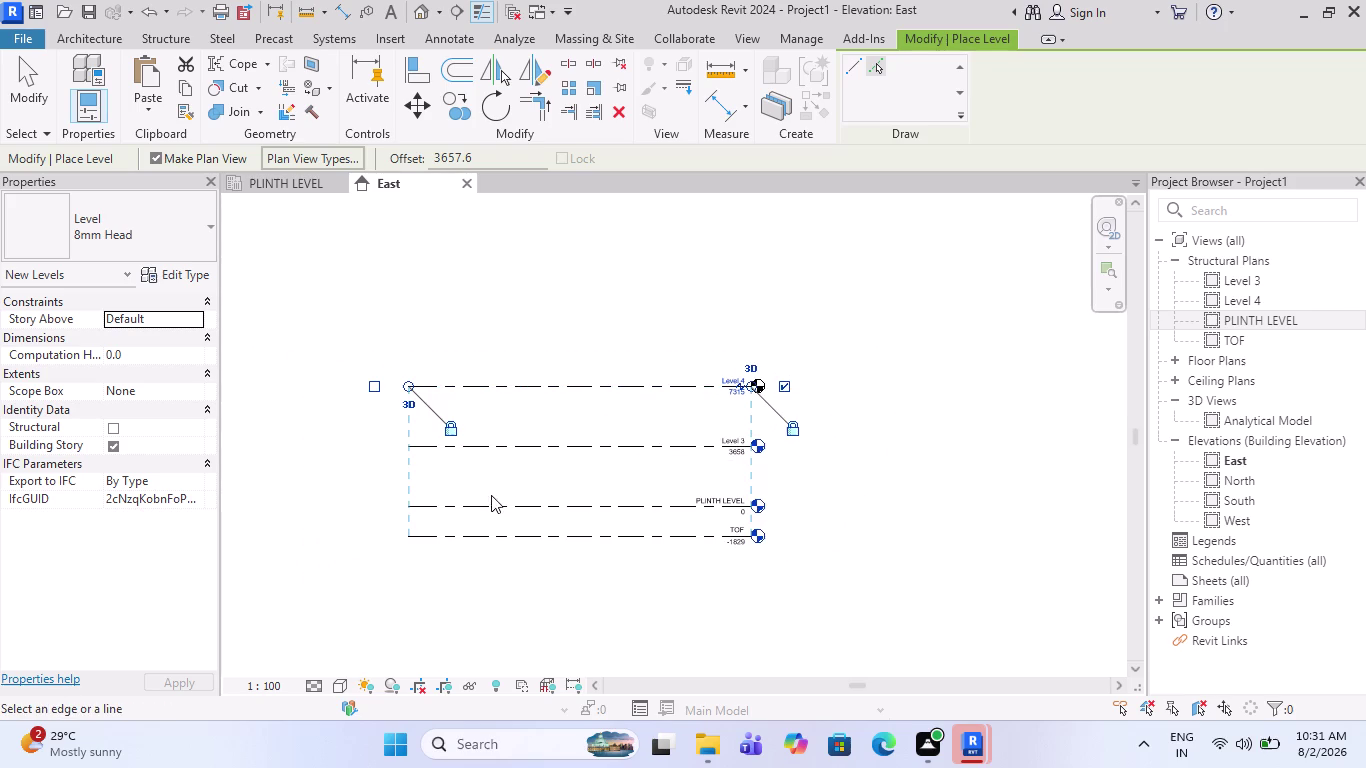
scroll(up, 3)
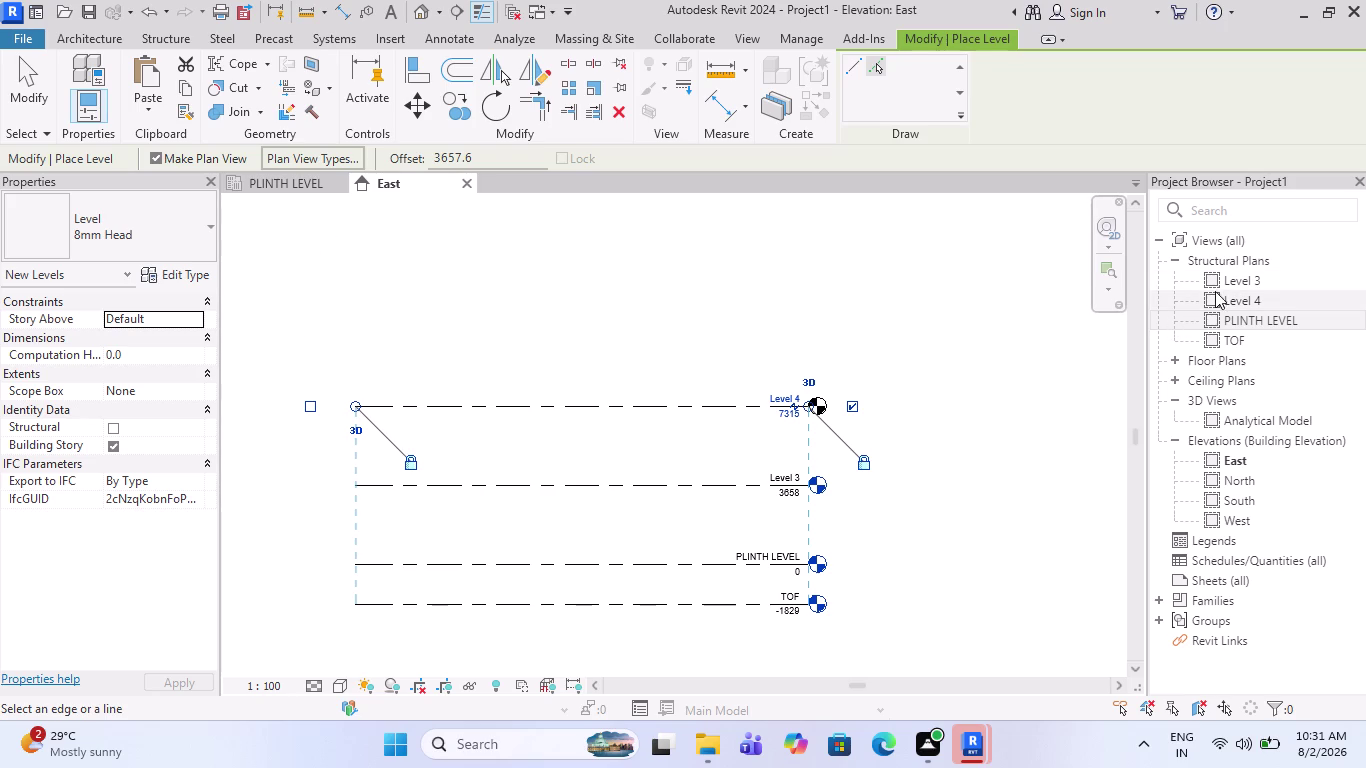
key(Escape)
scroll(up, 3)
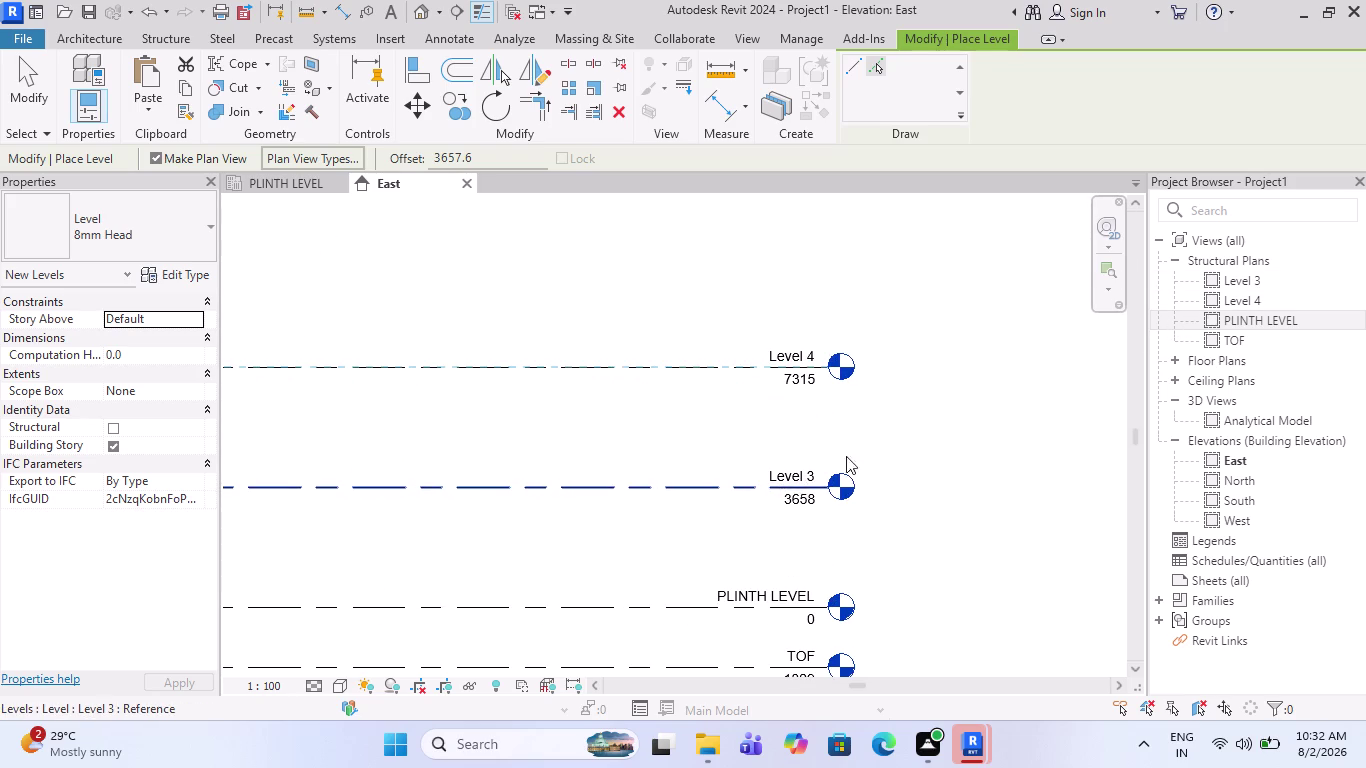
key(Escape)
scroll(up, 3)
Rename Level 3 to 1ST SLAB LEVEL along with its matching views.
double_click(809, 474)
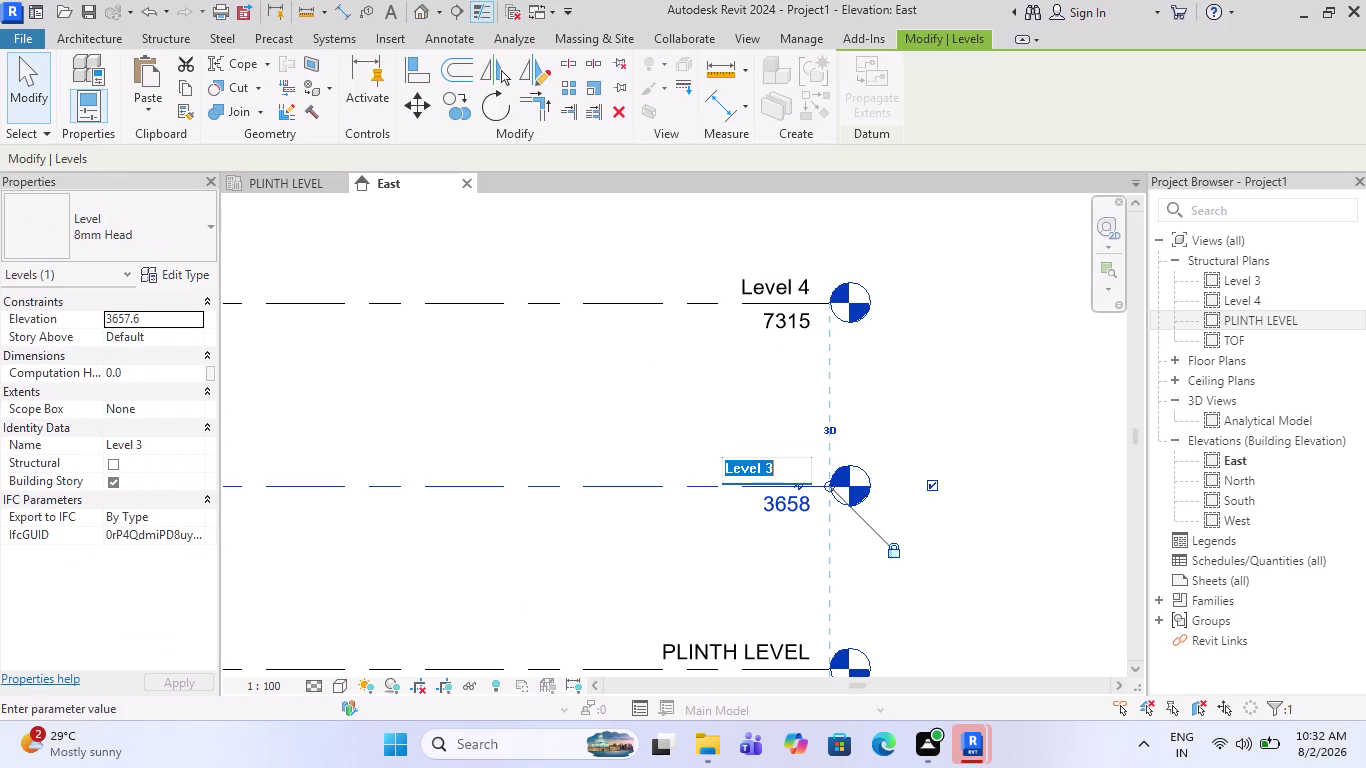
text(1)
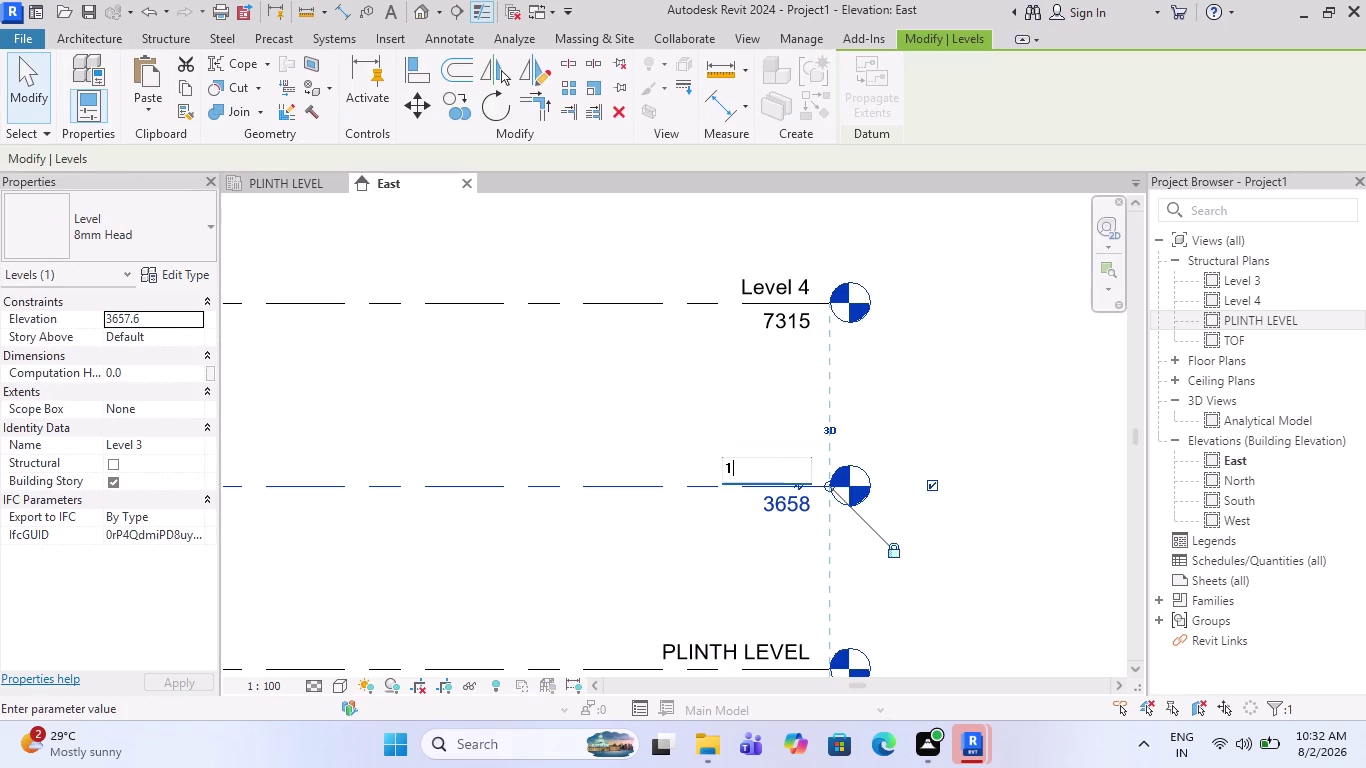
text(ST SLAB)
key(space)
text(LE)
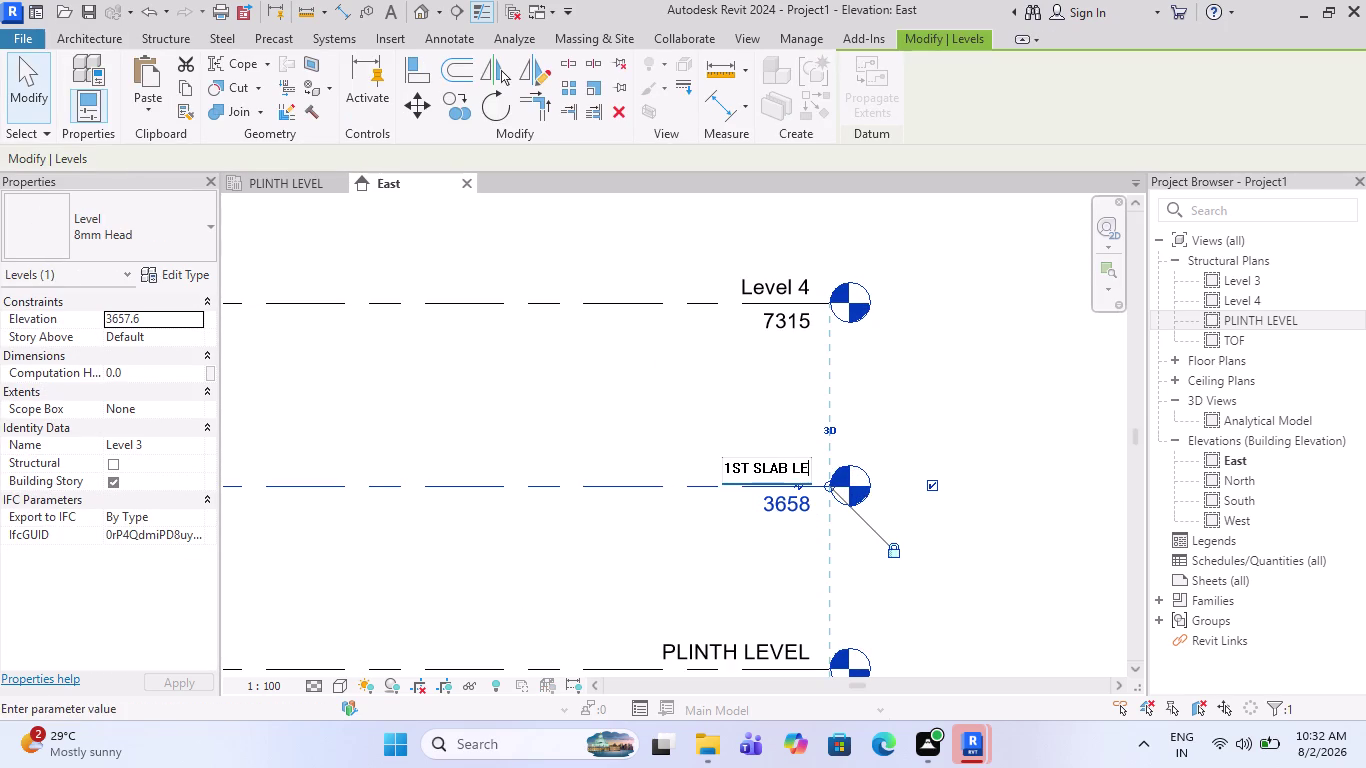
text(VEL)
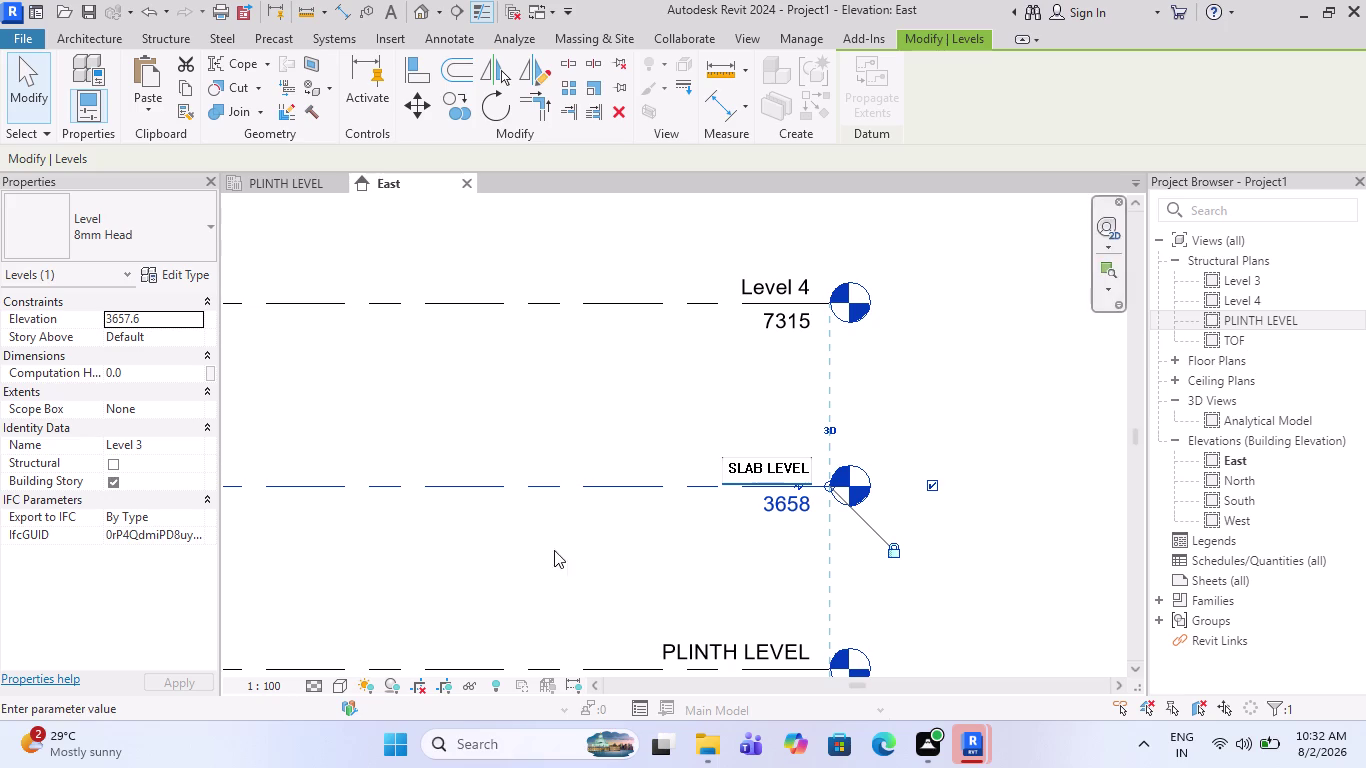
click(528, 419)
click(753, 362)
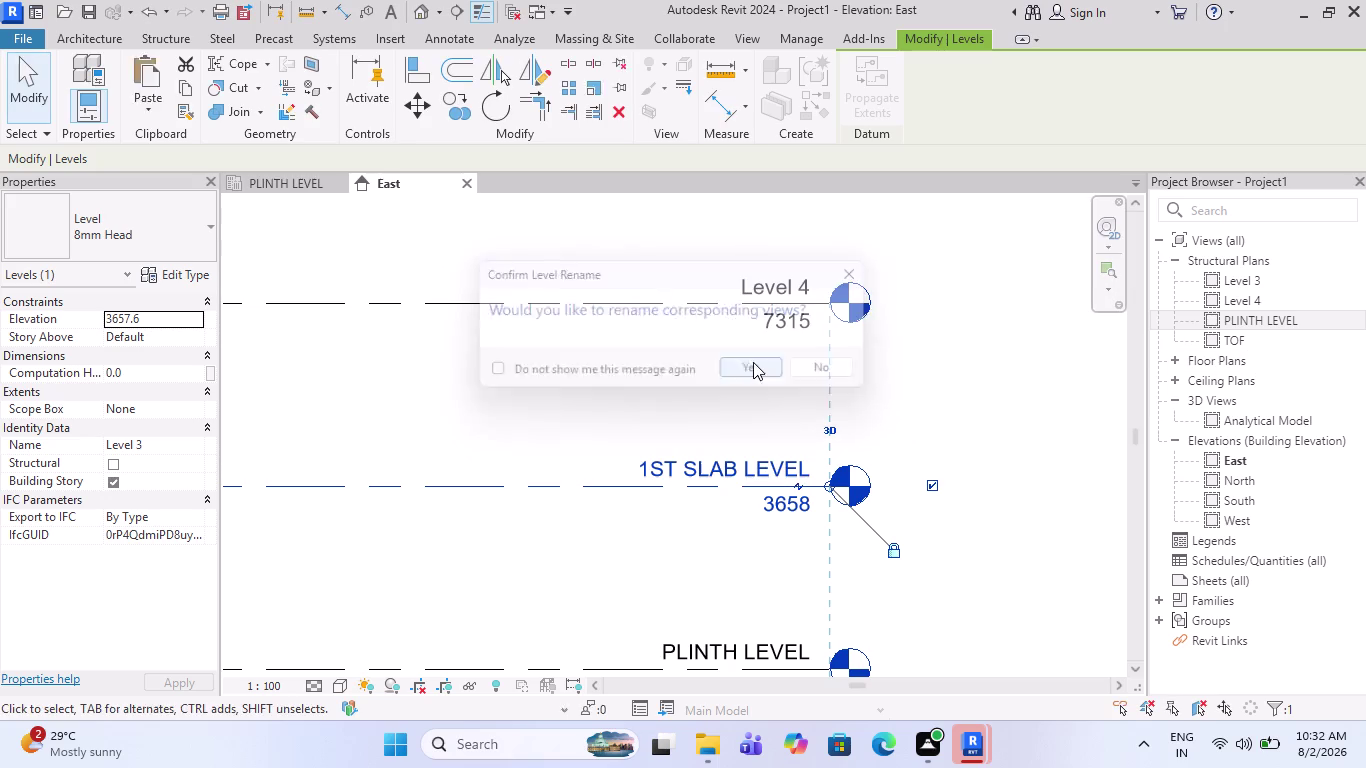
Rename Level 4 to 2ND SLAB LEVEL along with its matching views.
double_click(792, 275)
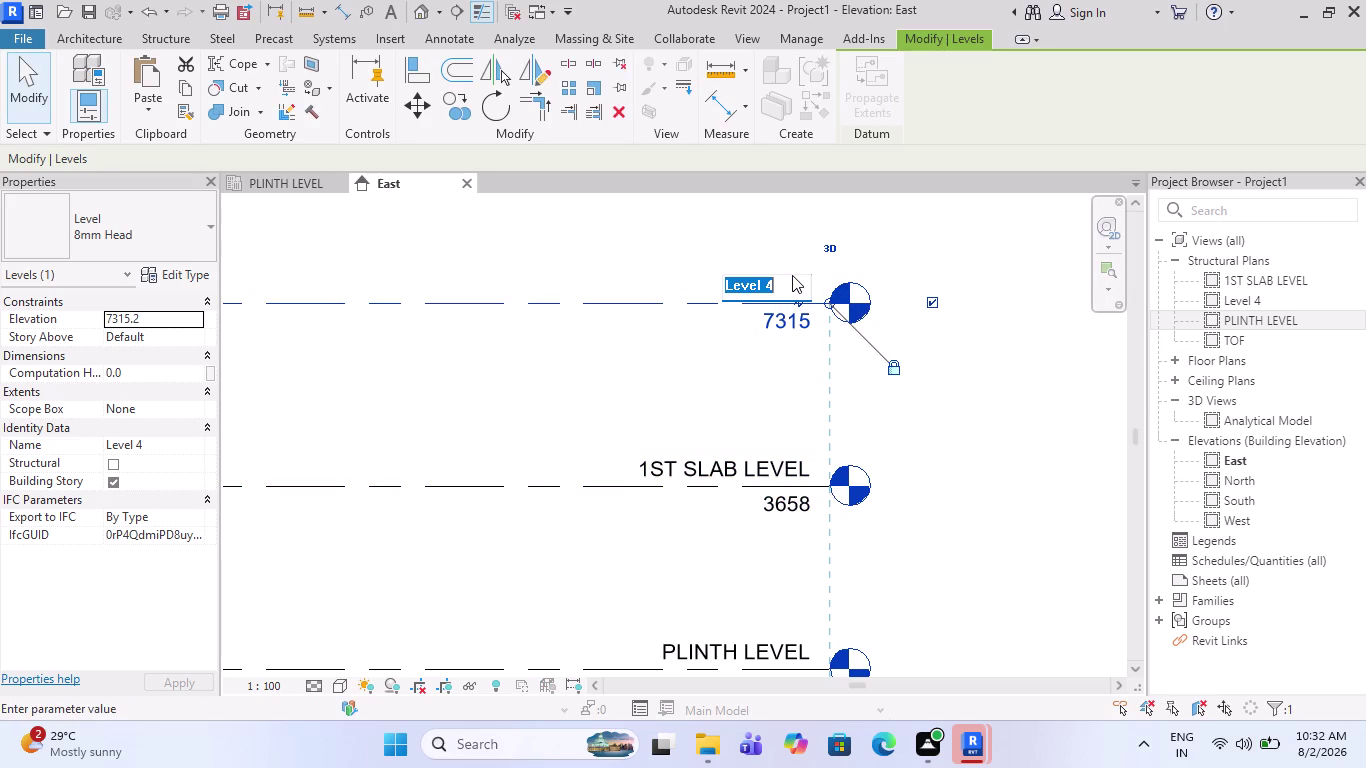
text(2ND)
key(space)
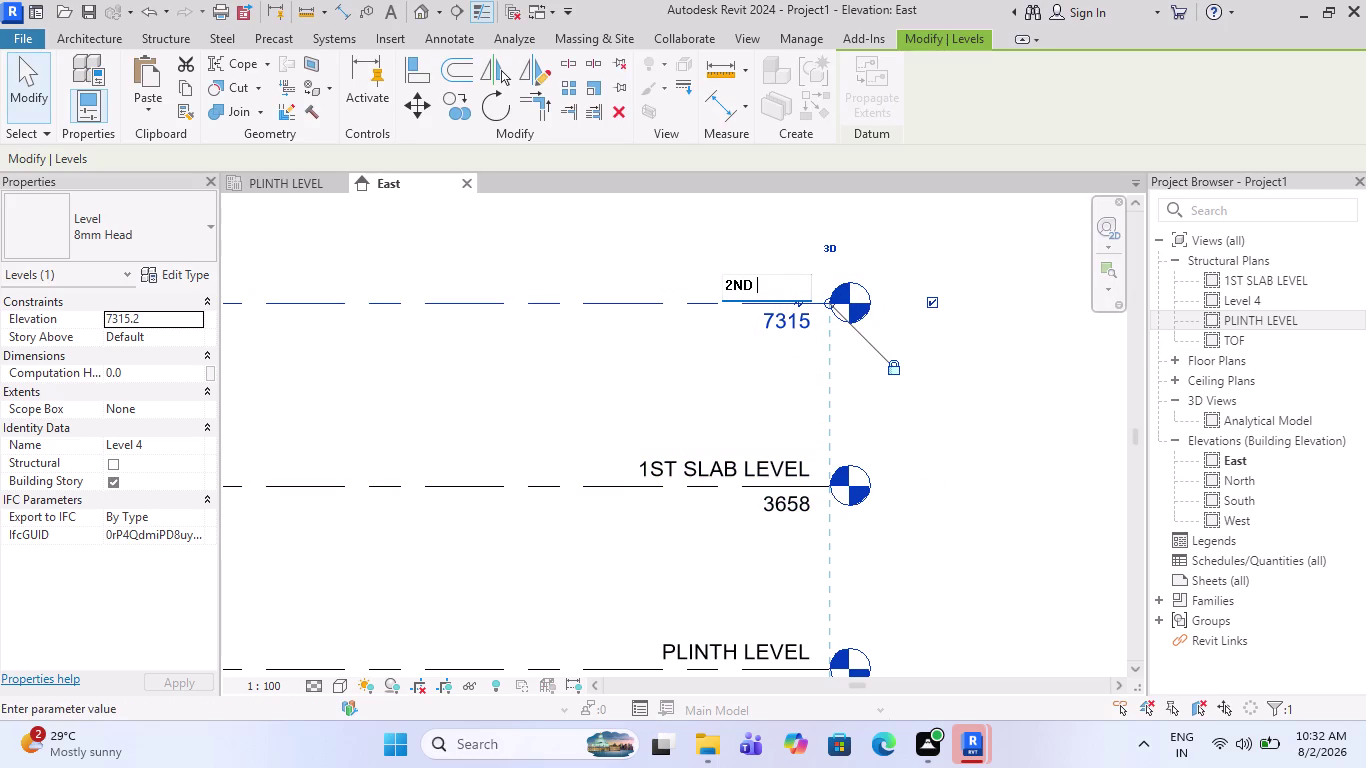
text(SLAB L)
text(EVEL)
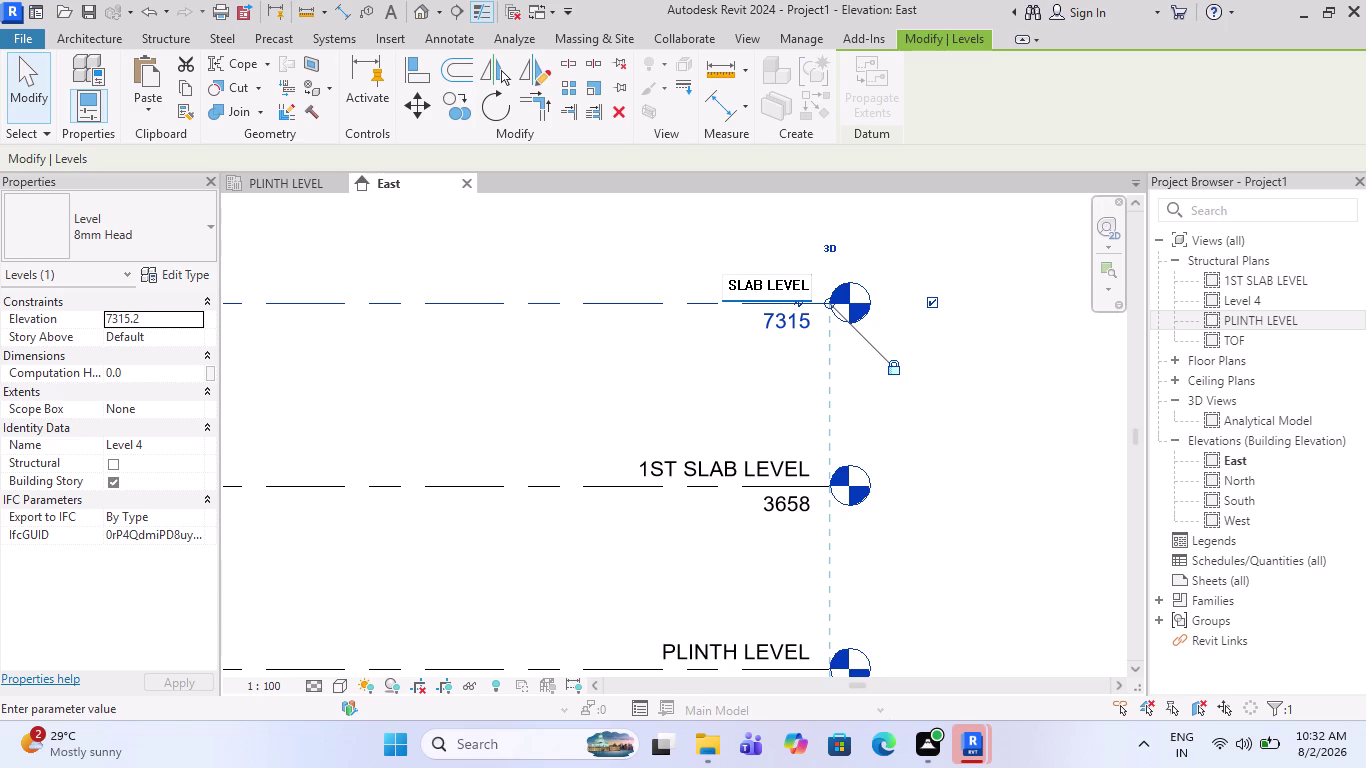
click(777, 473)
click(750, 365)
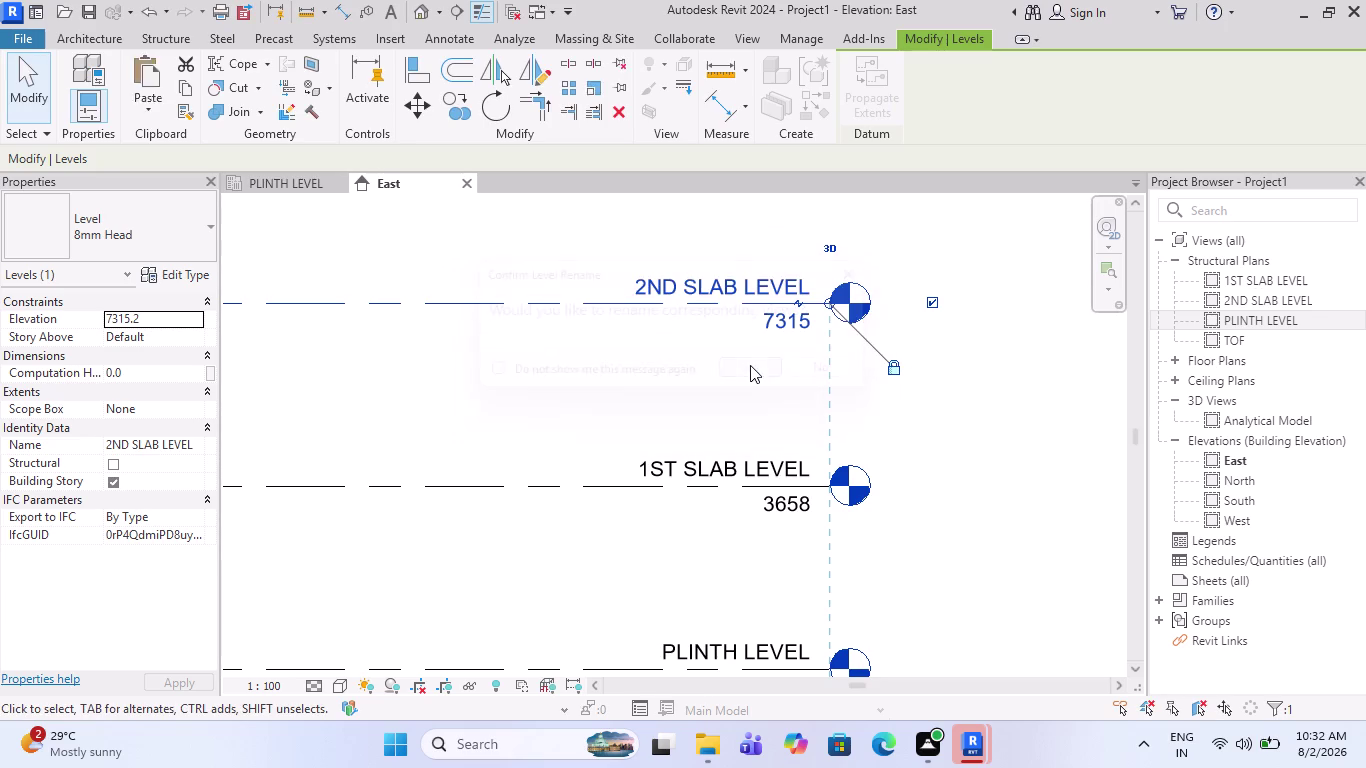
scroll(down, 3)
scroll(down, 3)
scroll(up, 3)
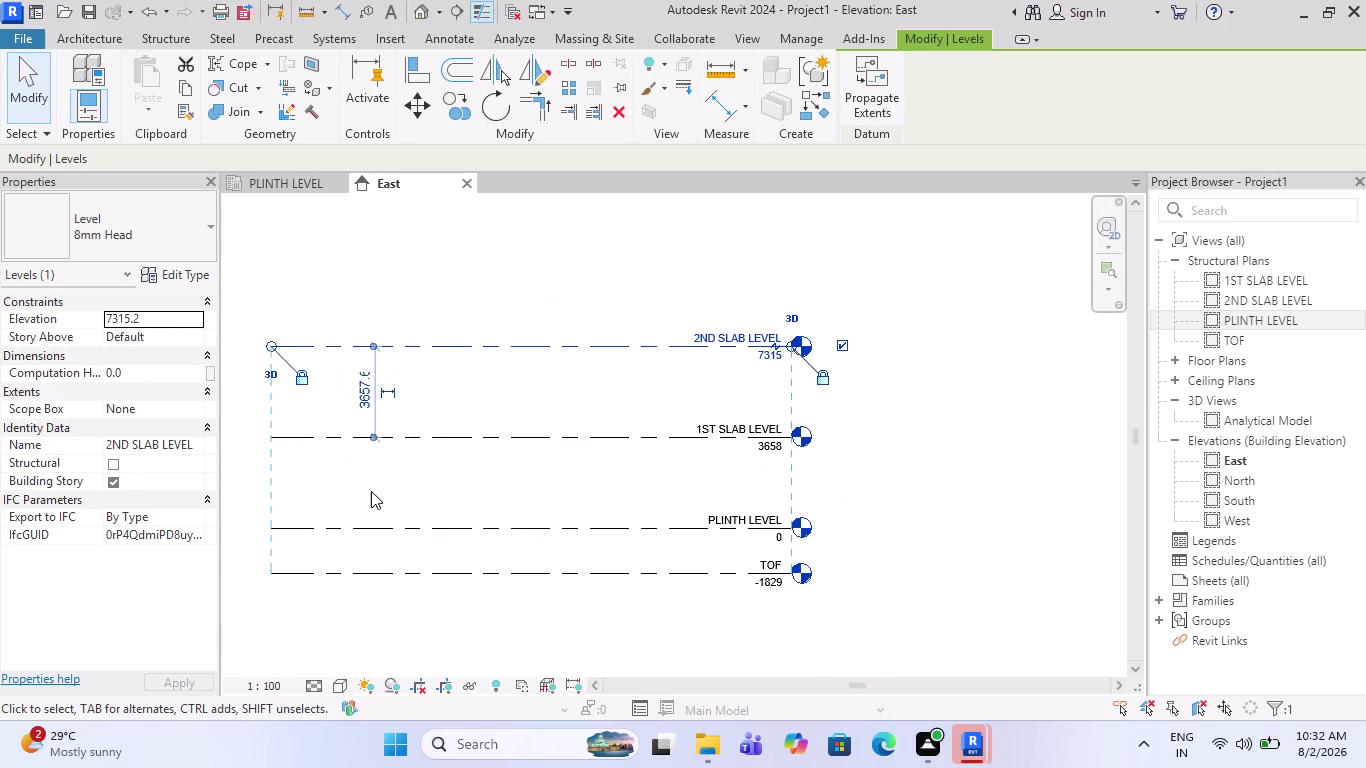
scroll(down, 3)
scroll(up, 3)
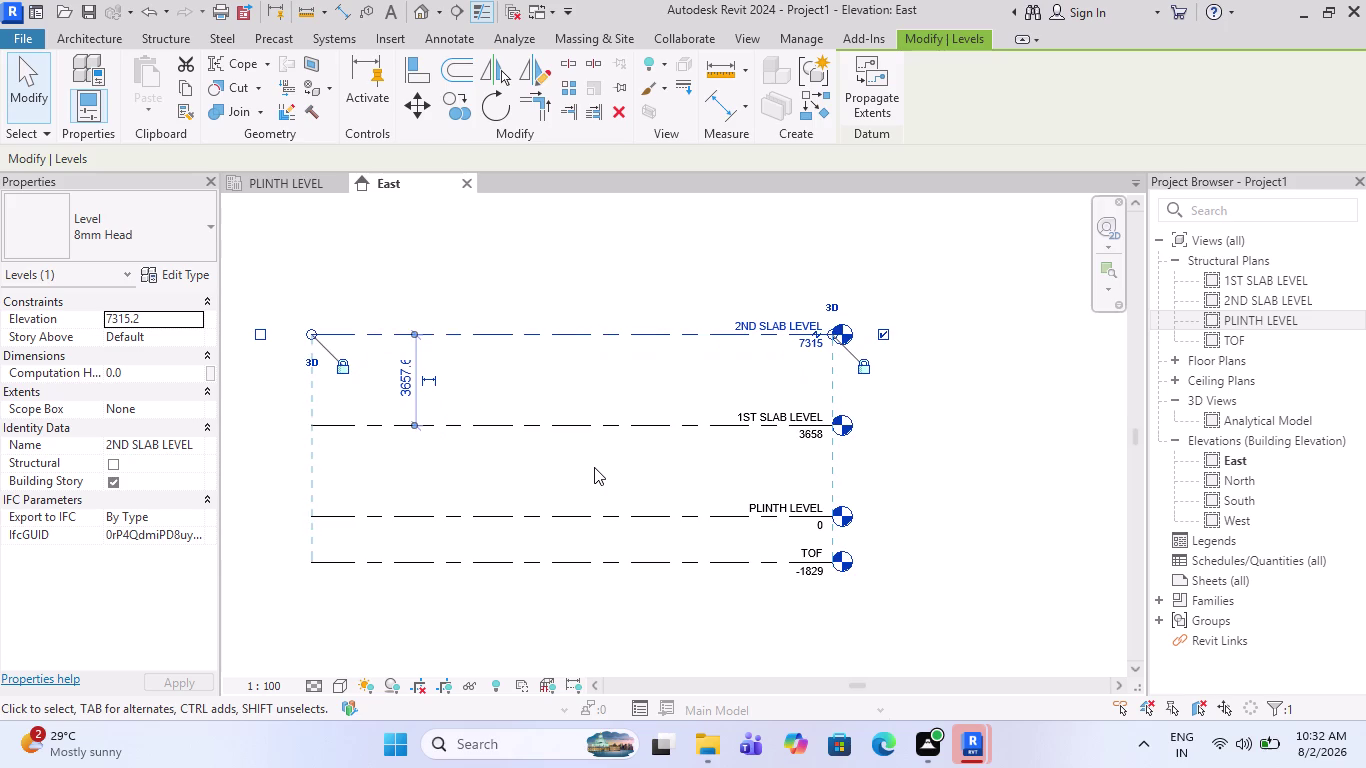
scroll(down, 3)
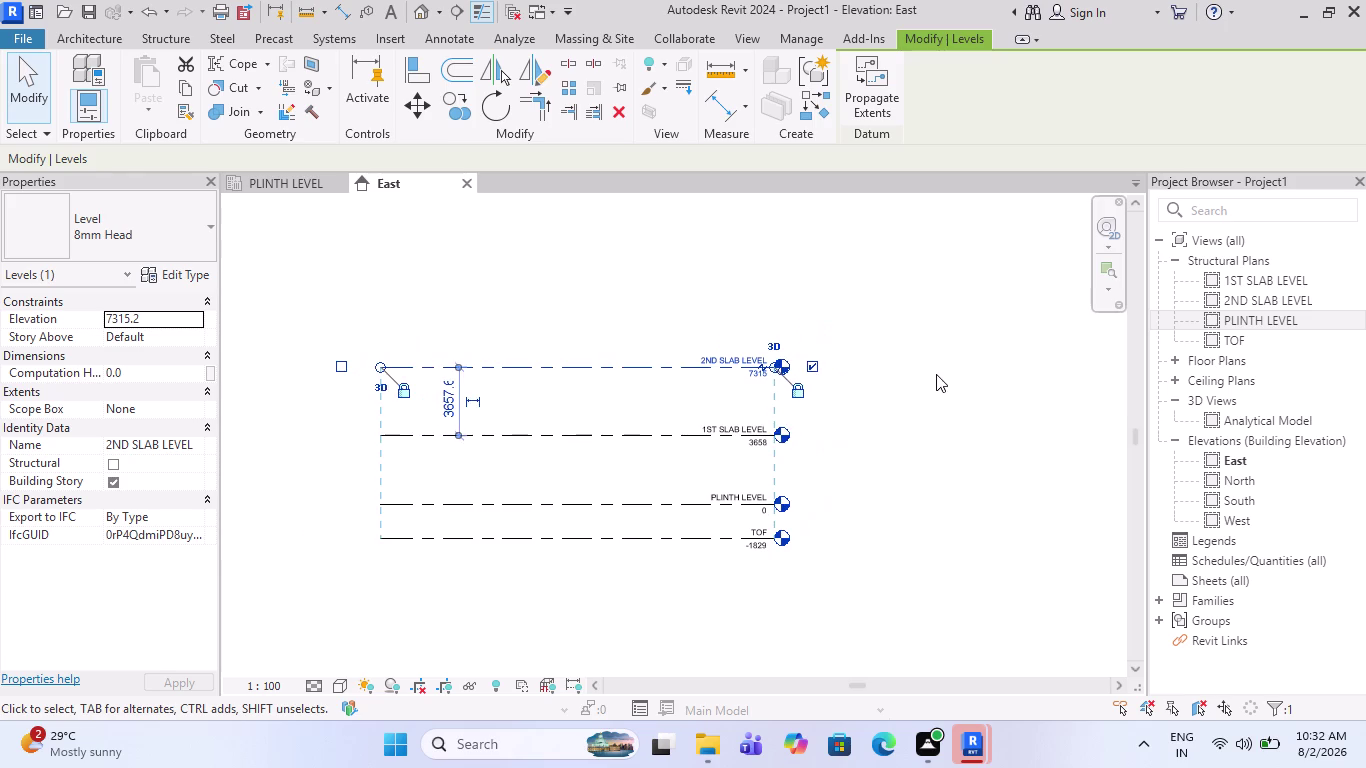
click(936, 374)
In the TOF plan, draw horizontal grid line 1 near the bottom.
double_click(1227, 339)
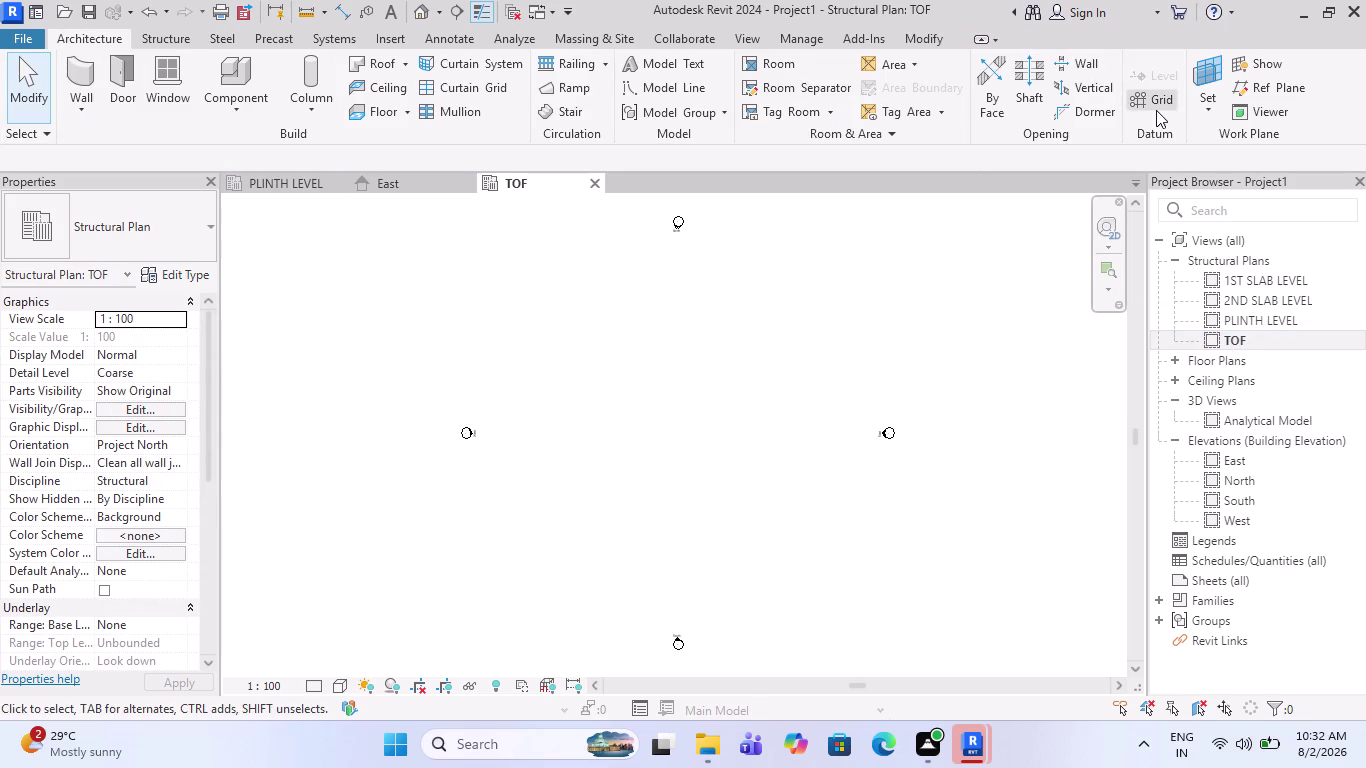
click(1156, 110)
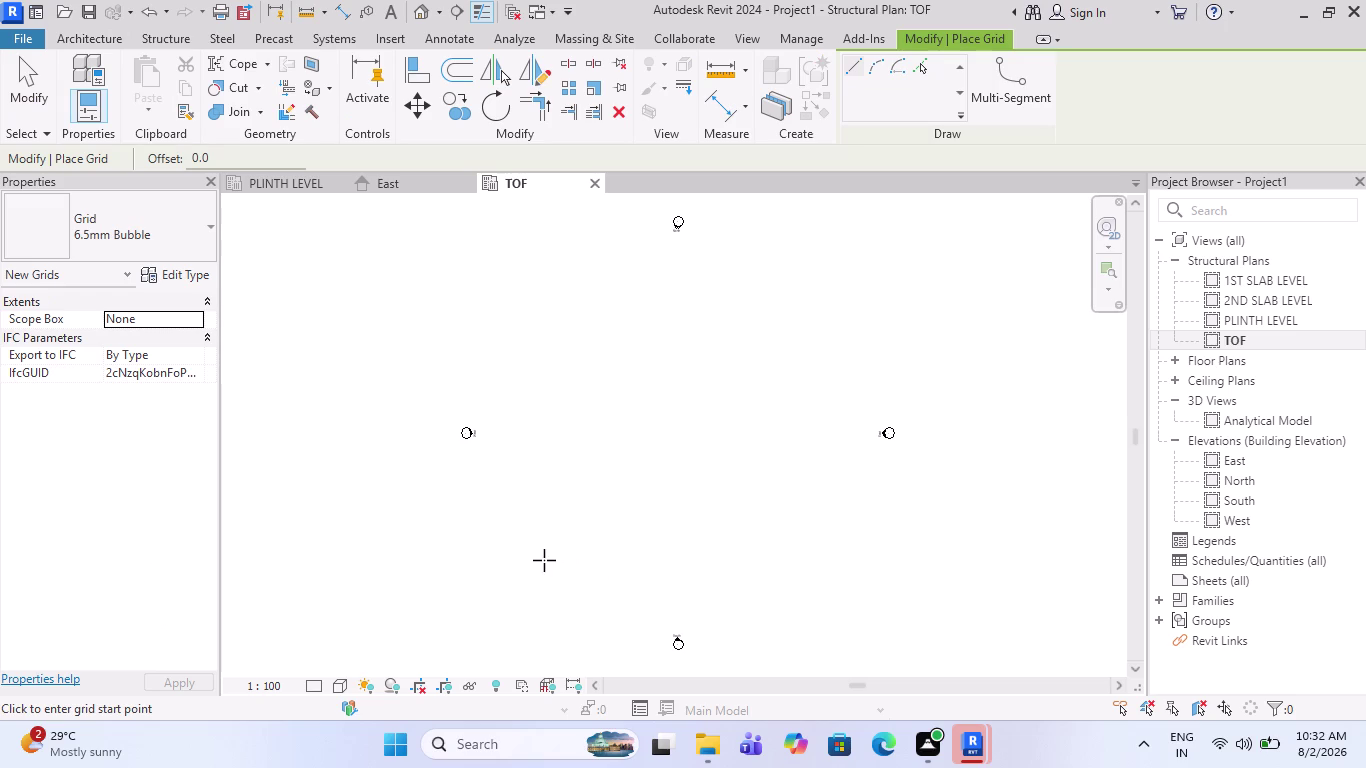
click(544, 560)
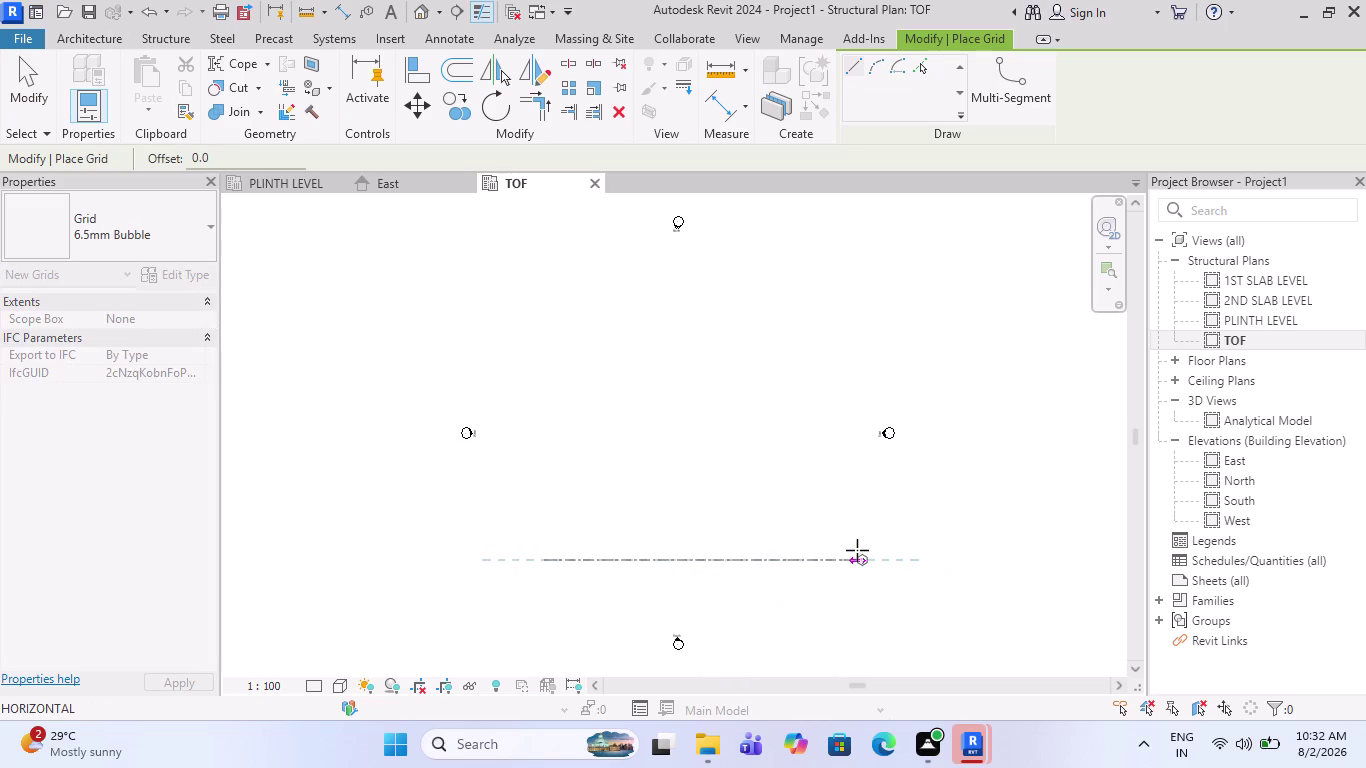
scroll(up, 3)
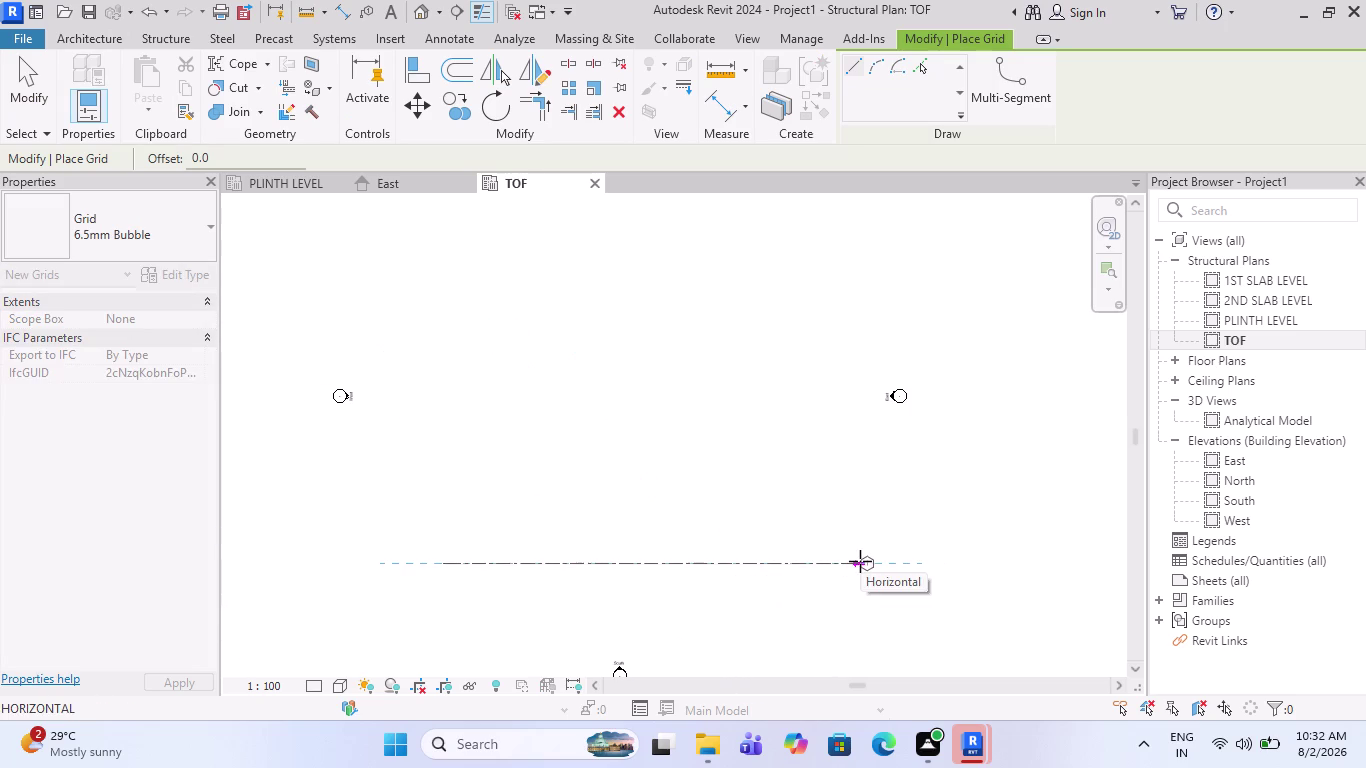
click(860, 561)
key(Escape)
scroll(down, 3)
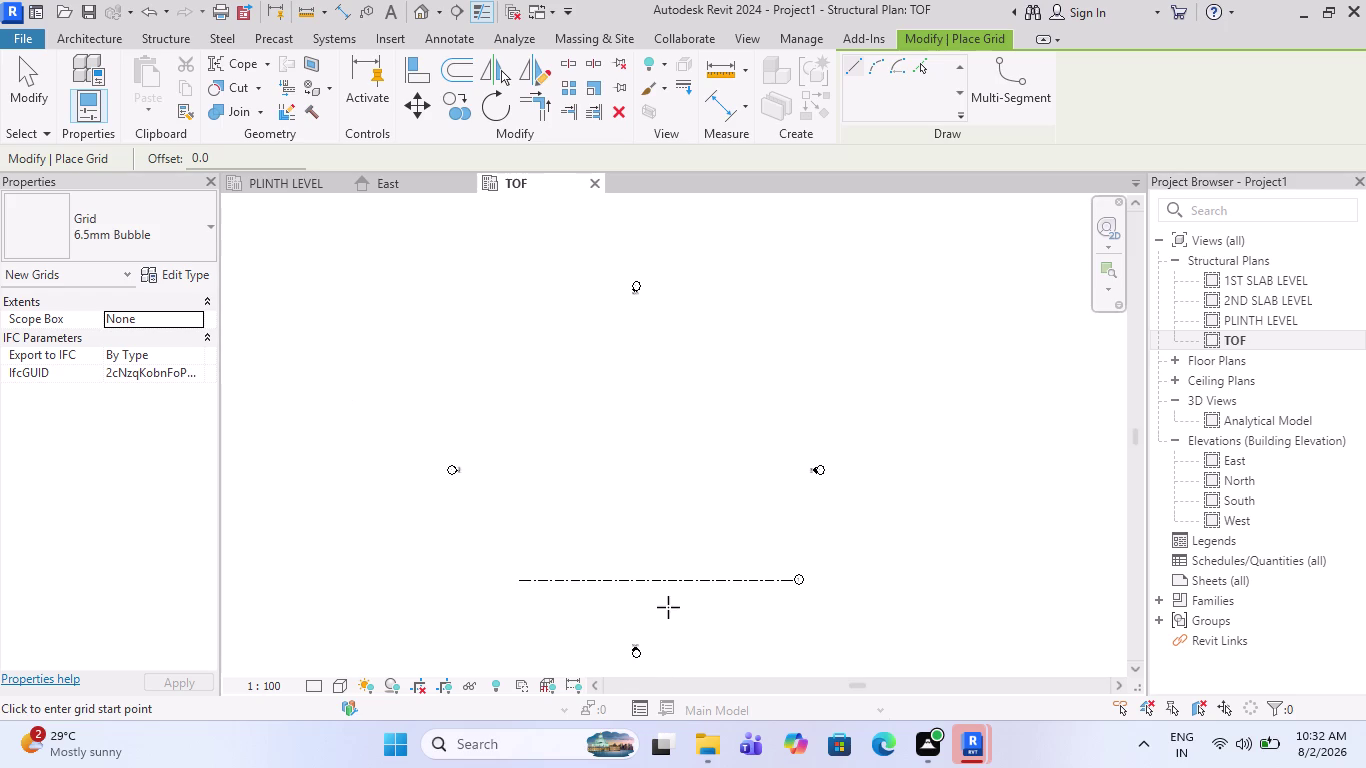
scroll(up, 3)
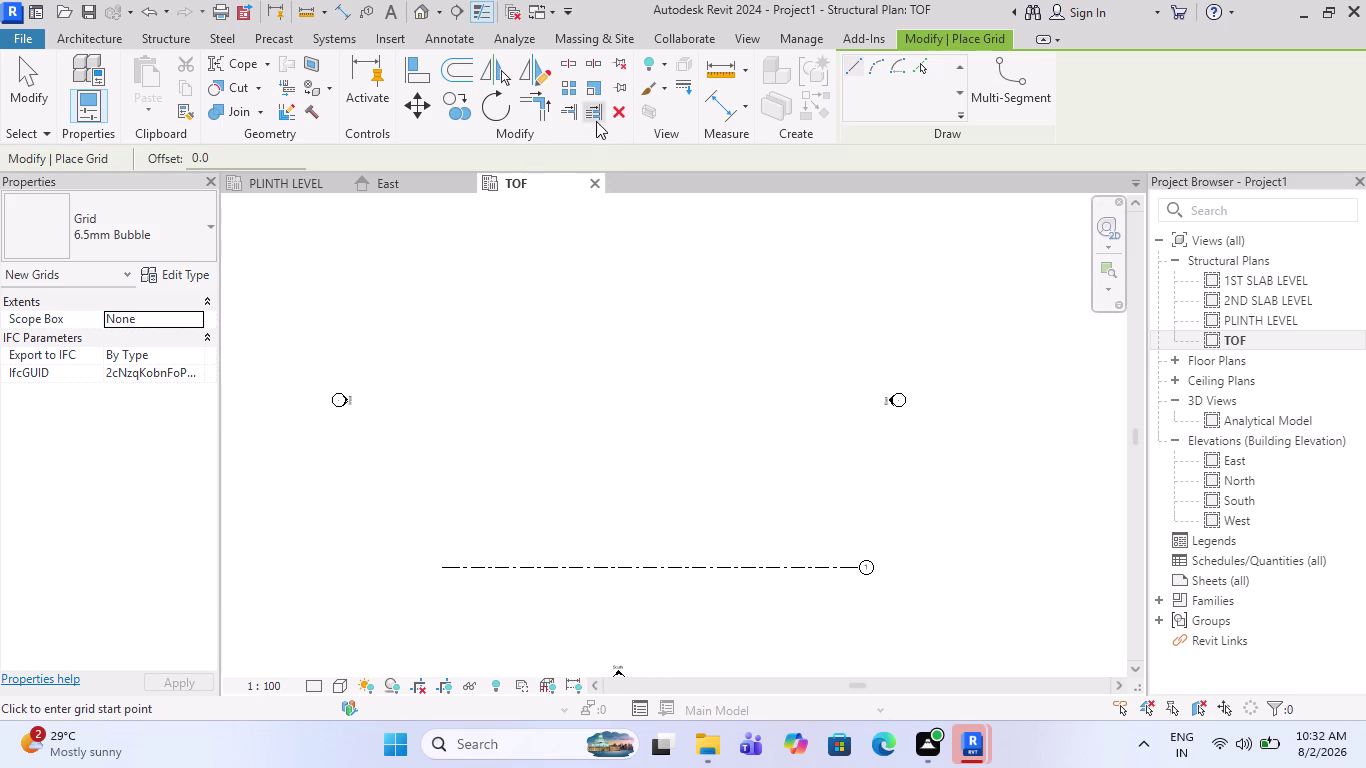
click(928, 66)
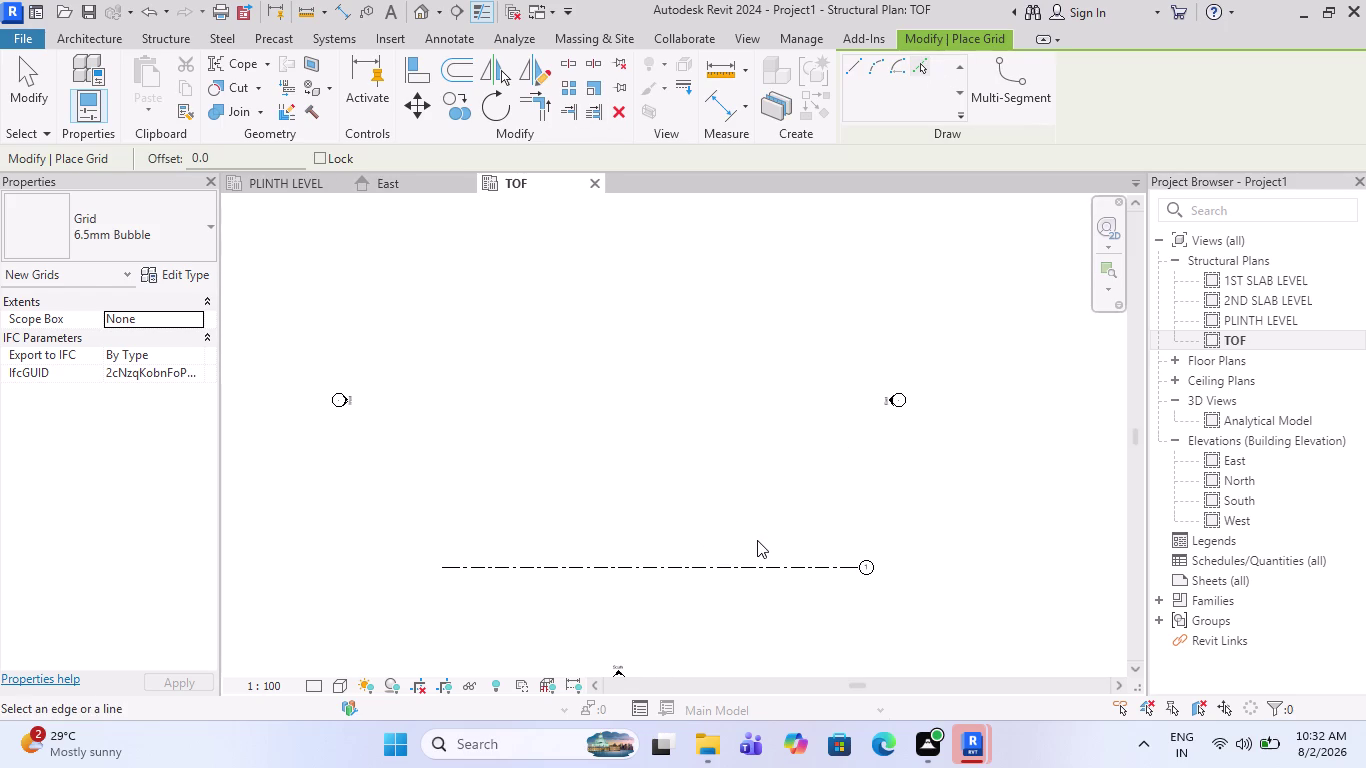
key(Escape)
key(Escape)
key(Escape)
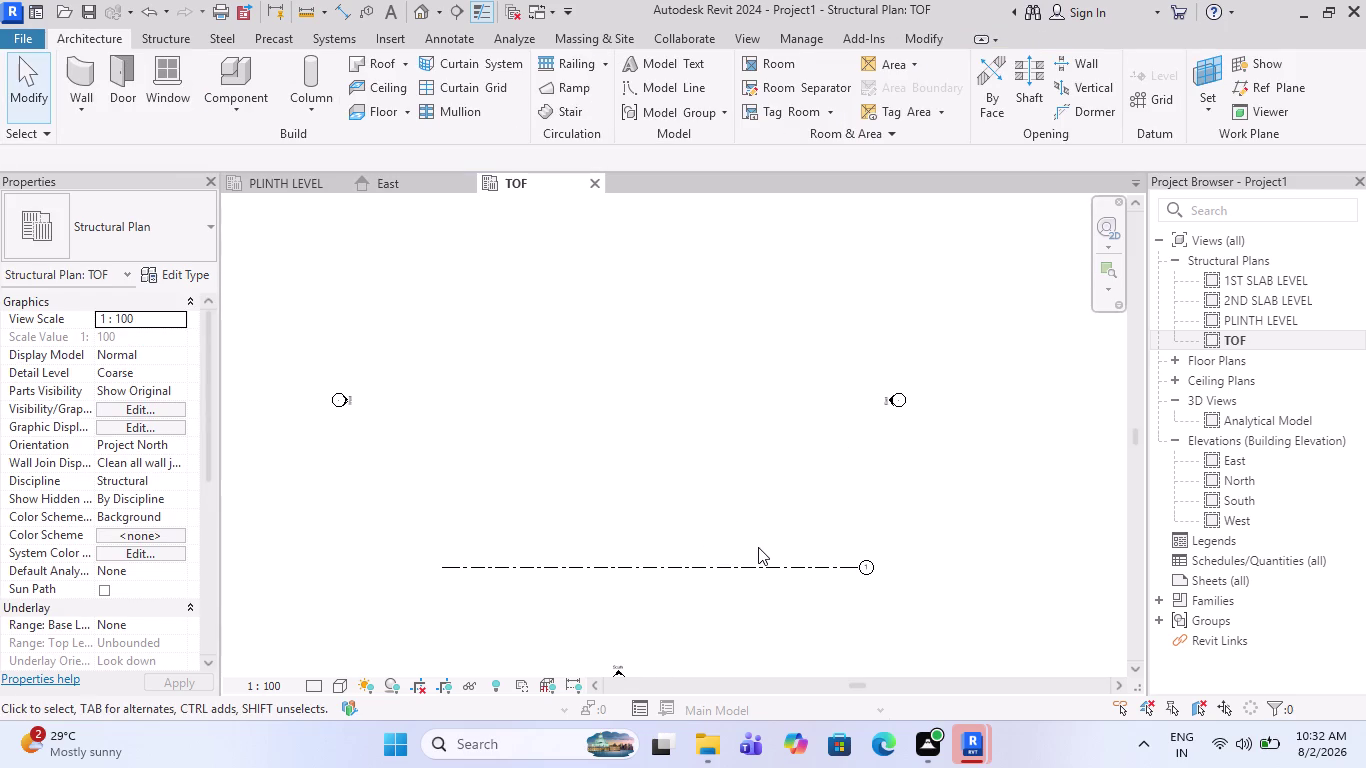